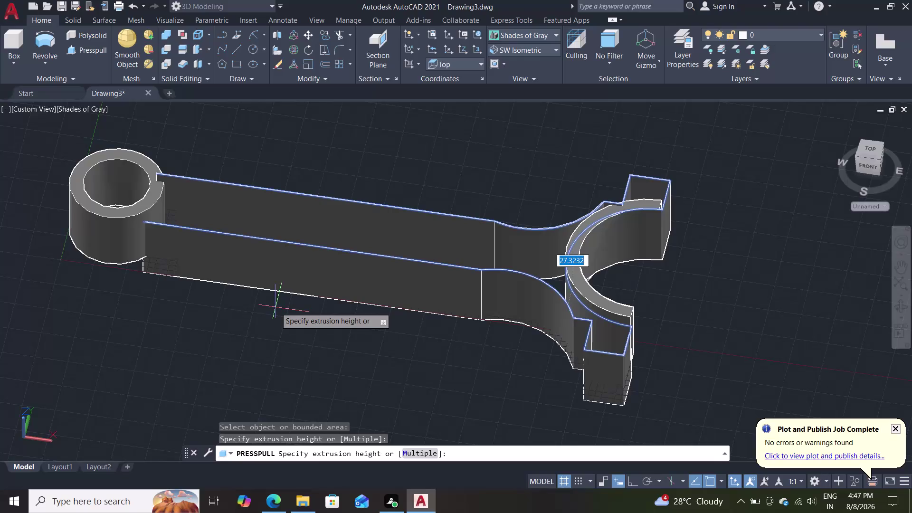
Press-pull the rod web region 12 units tall and orbit to inspect the extruded walls.
text(12)
key(Return)
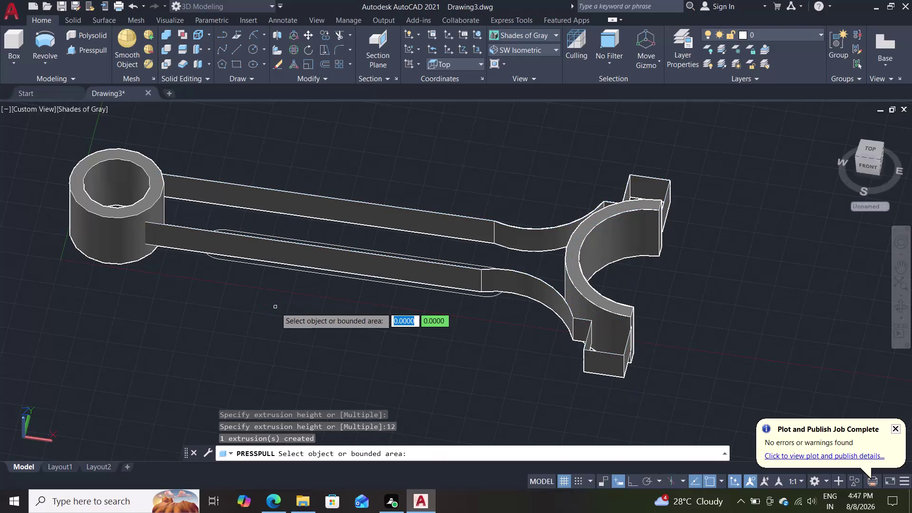
key(Escape)
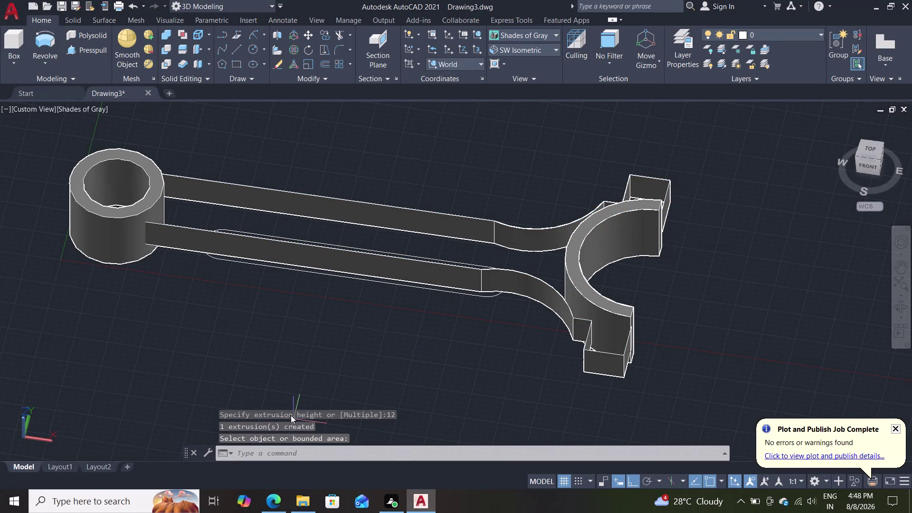
middle_drag(318, 347, 396, 453)
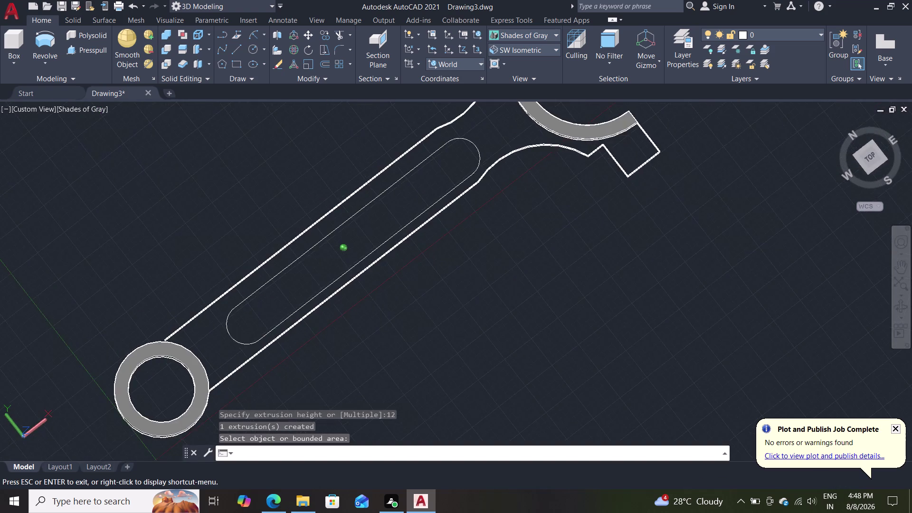
middle_drag(395, 453, 358, 363)
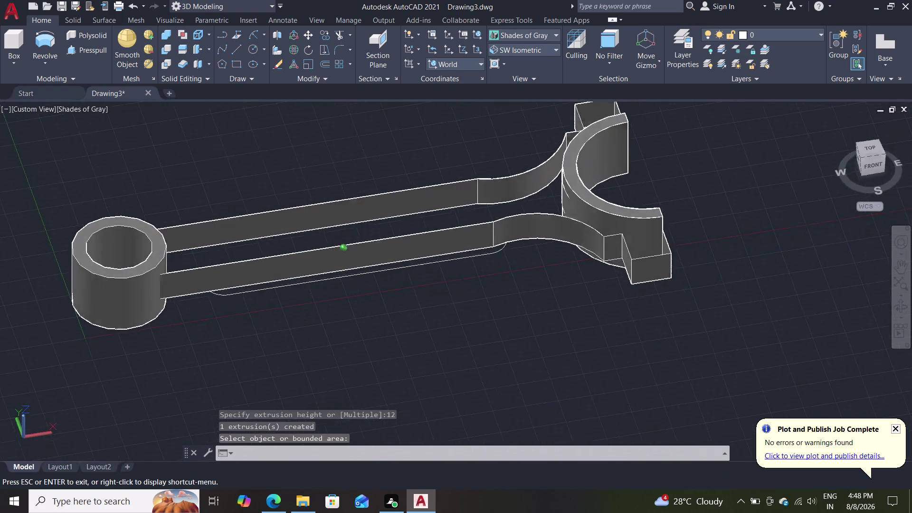
middle_drag(358, 363, 345, 416)
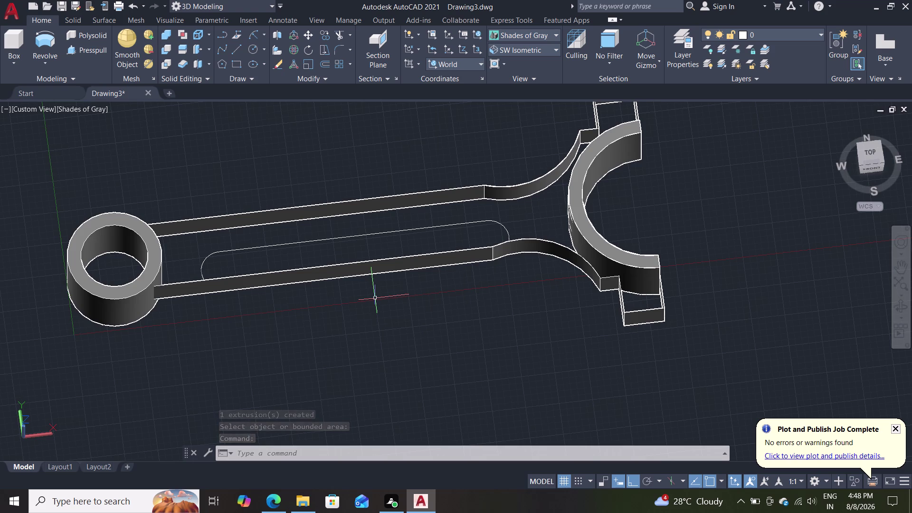
Undo three times to remove the 12-unit web extrusion.
key(ctrl+z)
key(ctrl+z)
key(ctrl+z)
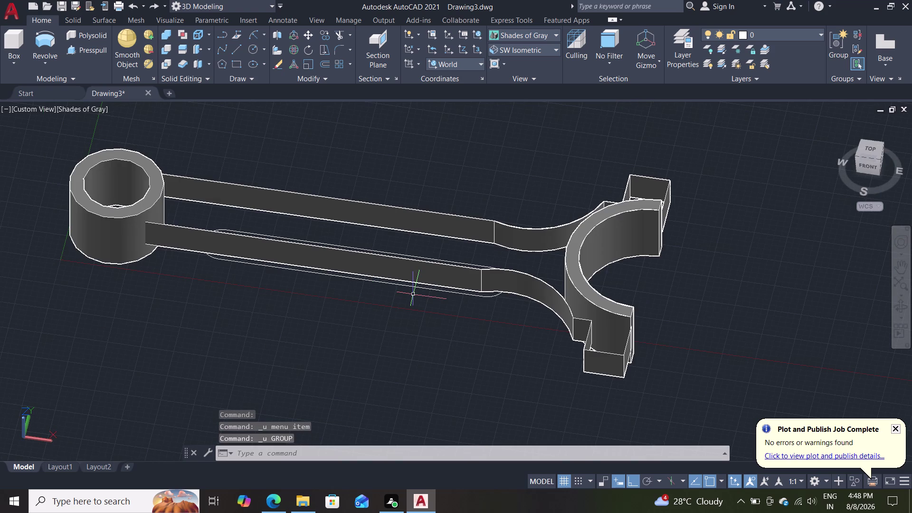
scroll(down, 3)
scroll(up, 3)
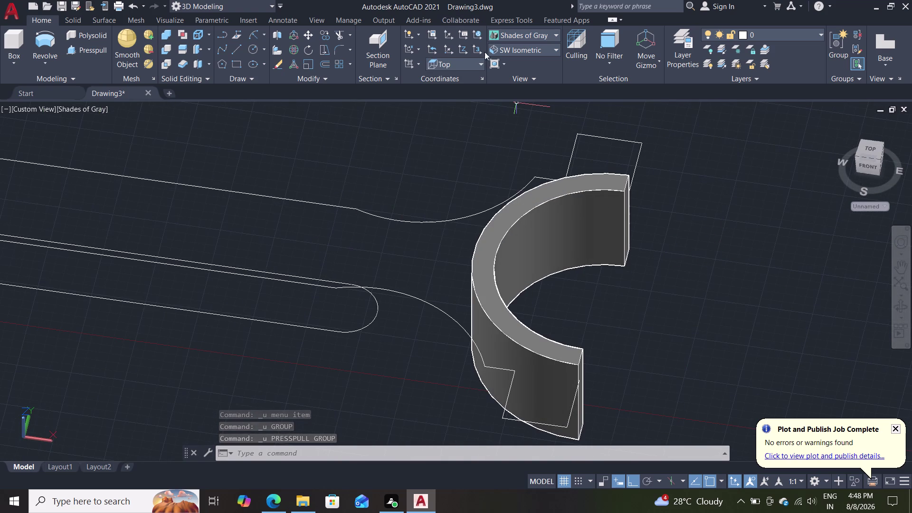
Switch to the Top preset view.
click(540, 52)
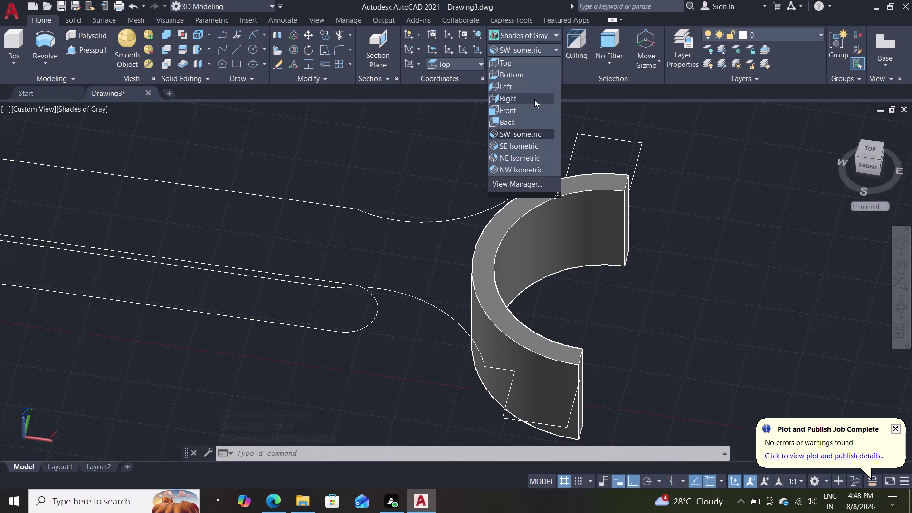
click(525, 66)
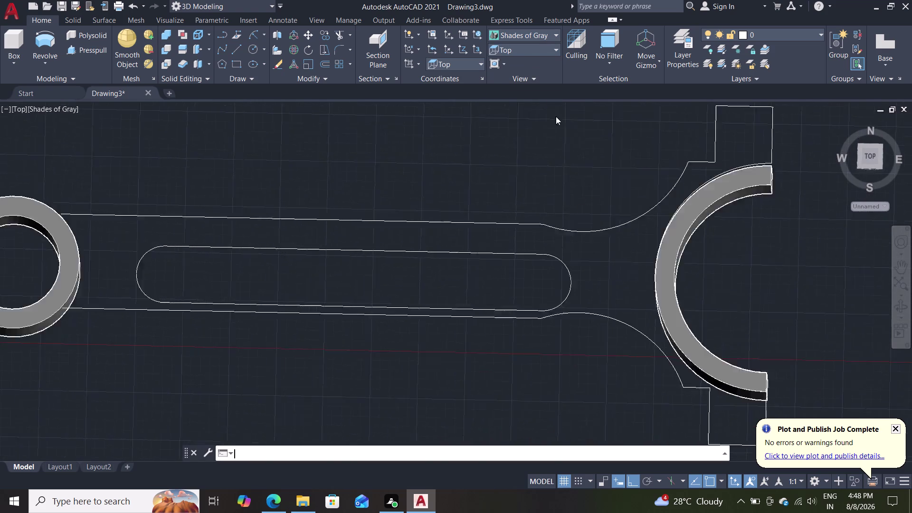
scroll(down, 3)
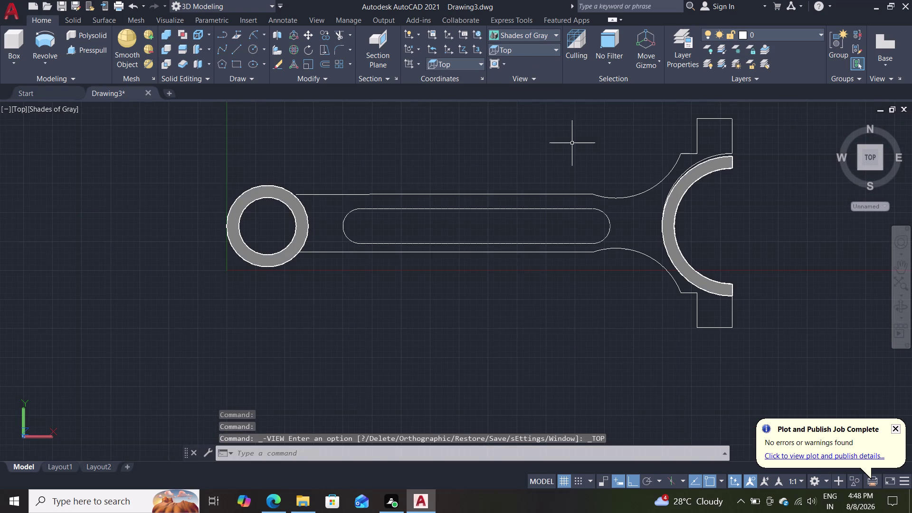
scroll(up, 3)
Pan and orbit the model to view the solid end rings in 3D.
middle_drag(577, 145, 560, 145)
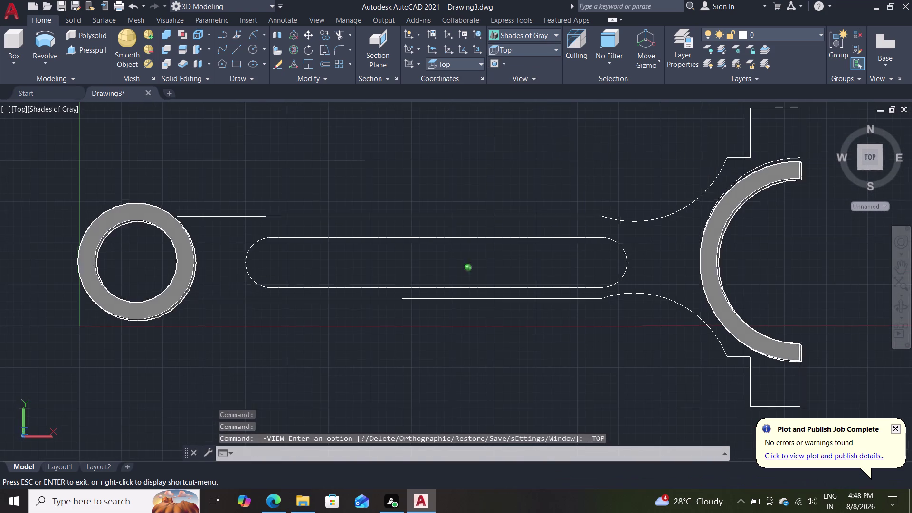
middle_drag(560, 145, 512, 89)
middle_click(513, 93)
middle_drag(517, 127, 520, 161)
scroll(down, 3)
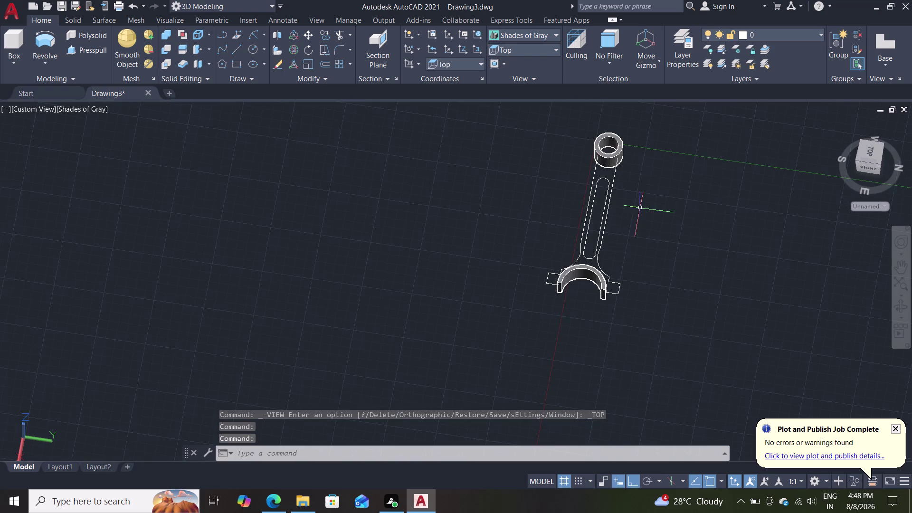
scroll(up, 3)
middle_drag(585, 317, 516, 229)
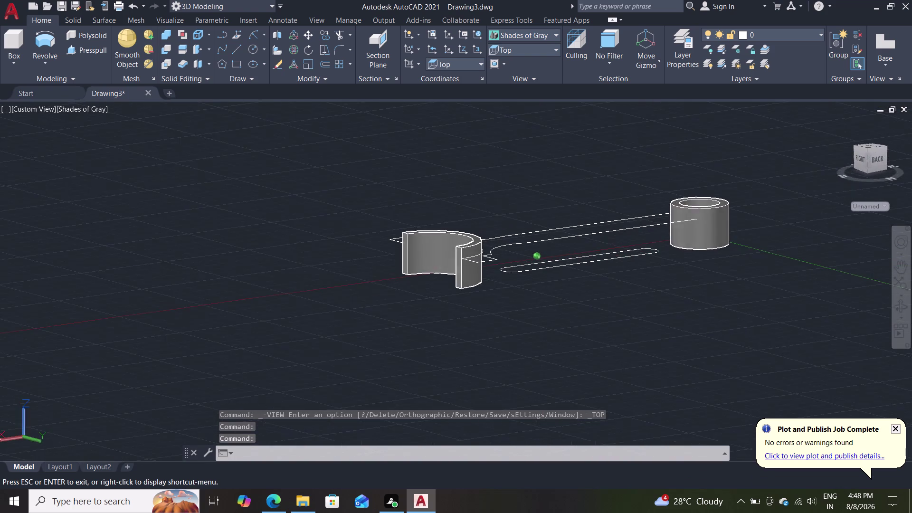
middle_drag(516, 229, 442, 265)
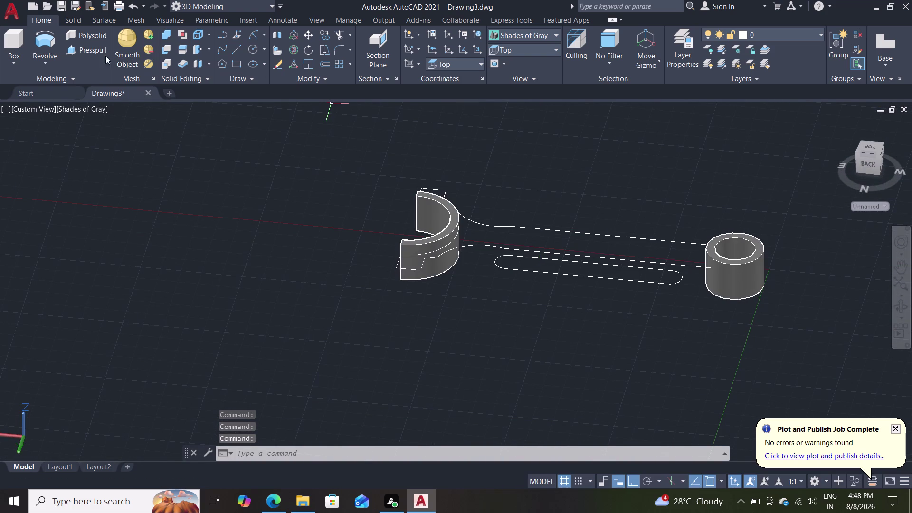
click(97, 52)
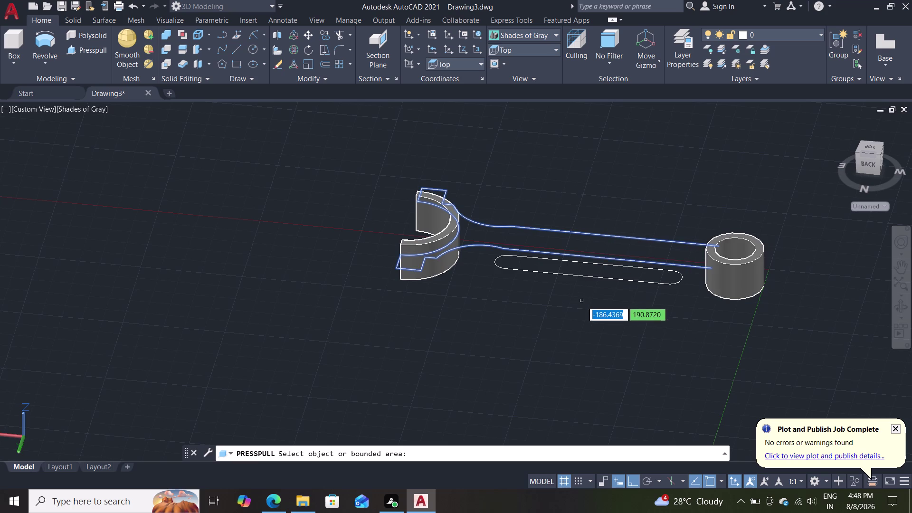
click(477, 246)
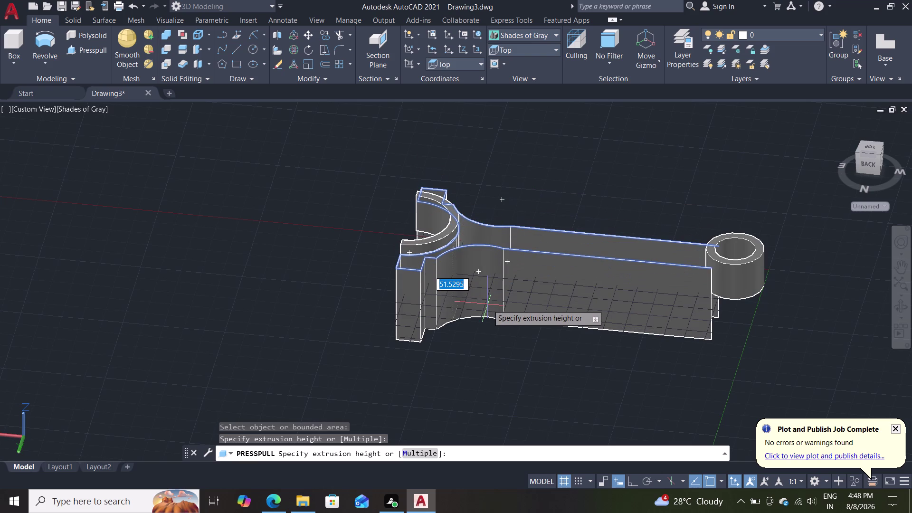
key(Escape)
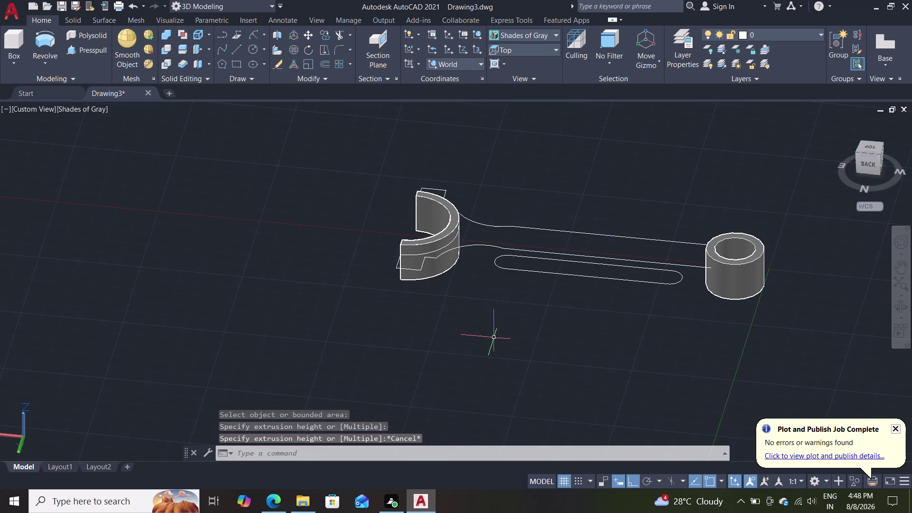
middle_drag(490, 339, 185, 510)
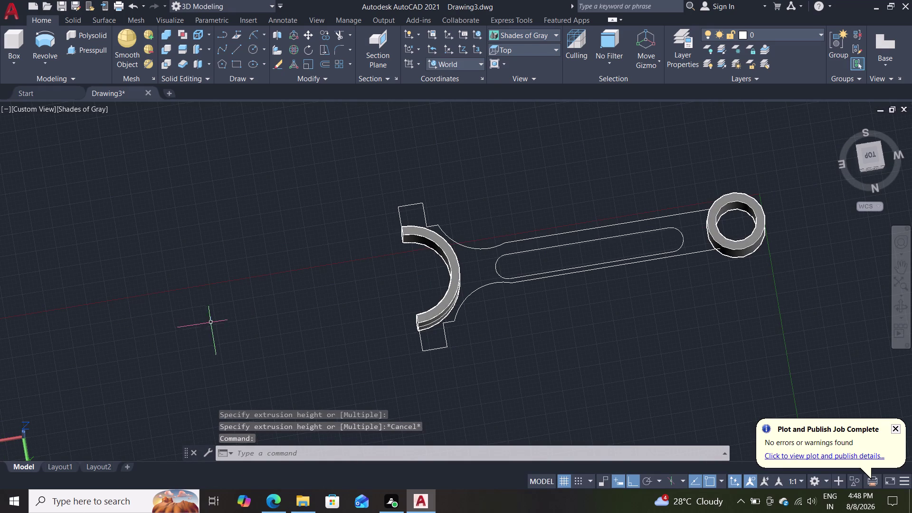
middle_drag(188, 270, 497, 376)
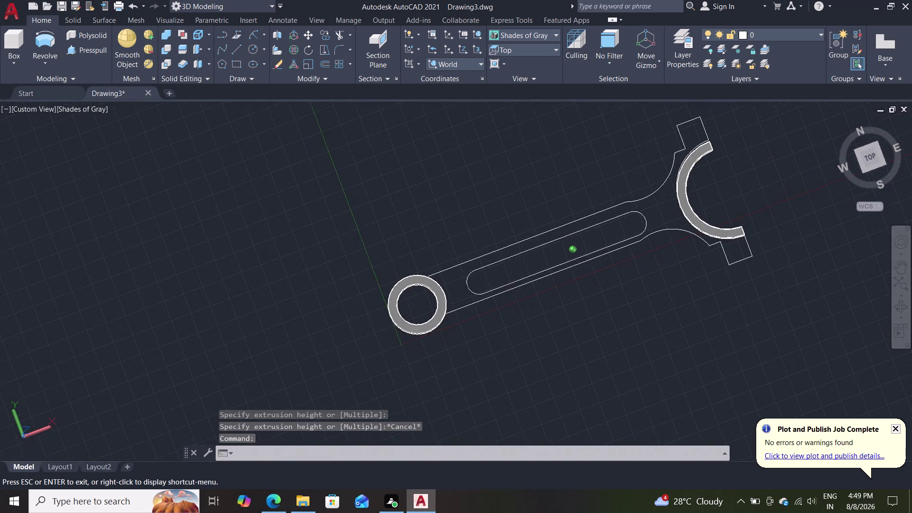
middle_drag(497, 377, 471, 373)
scroll(down, 3)
scroll(up, 3)
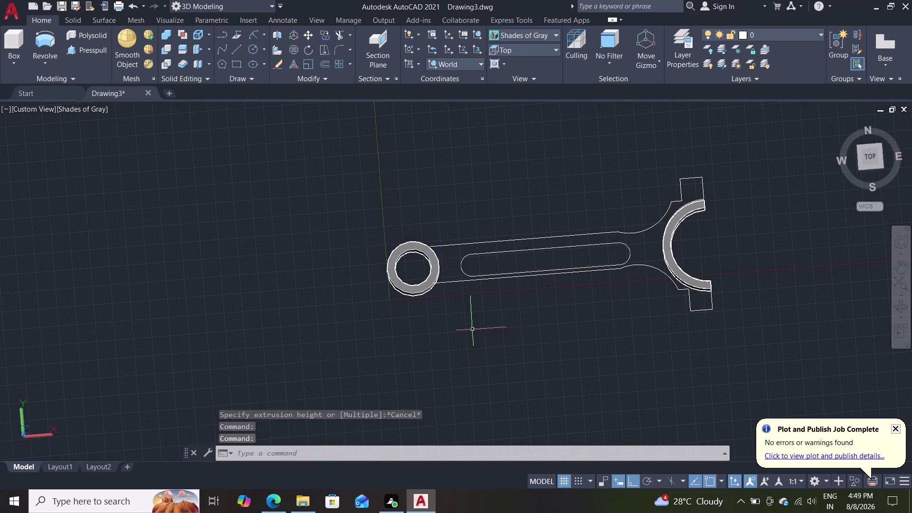
middle_drag(481, 315, 390, 321)
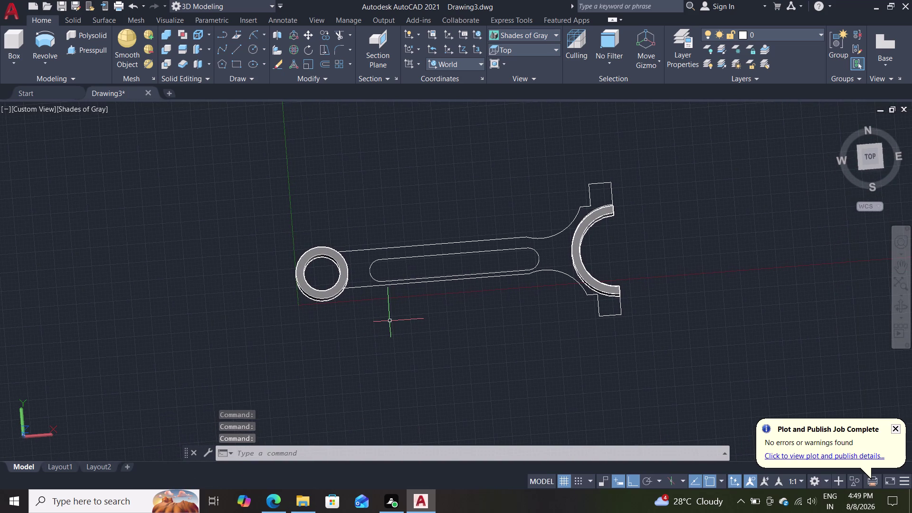
Draw a rectangle from near the left ring to below the fork.
key(r)
key(e)
key(c)
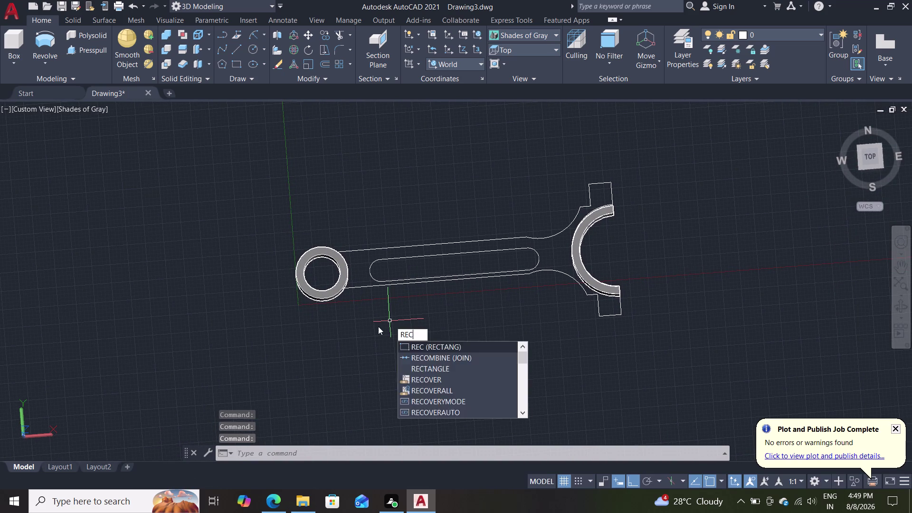
key(Return)
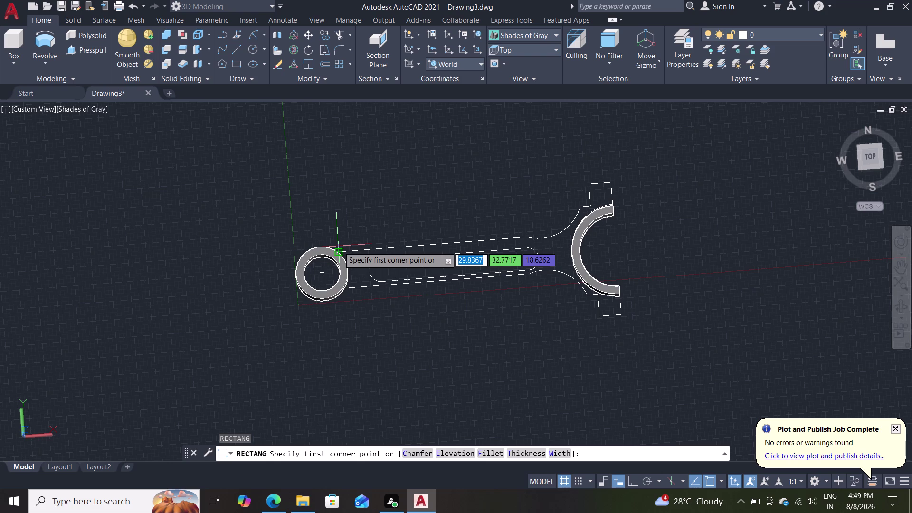
click(339, 246)
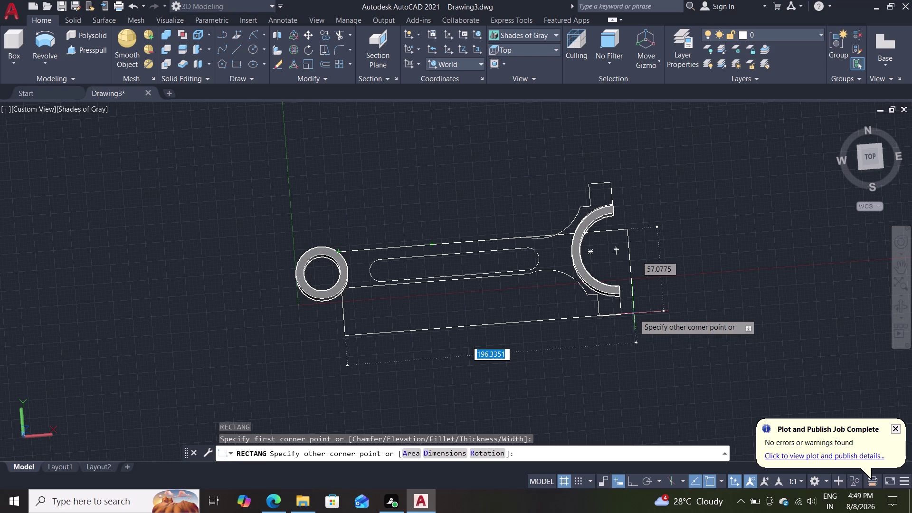
click(634, 343)
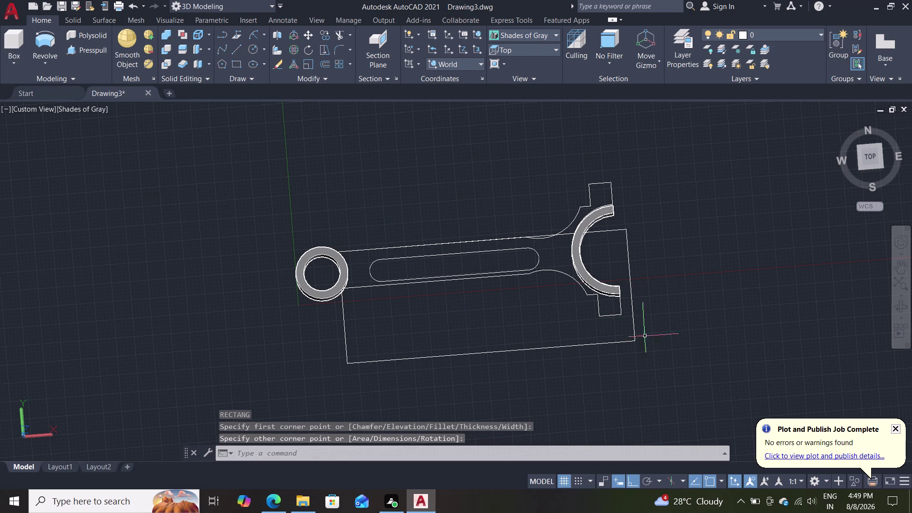
Move the new rectangle so it lies over the rod body.
key(m)
key(Return)
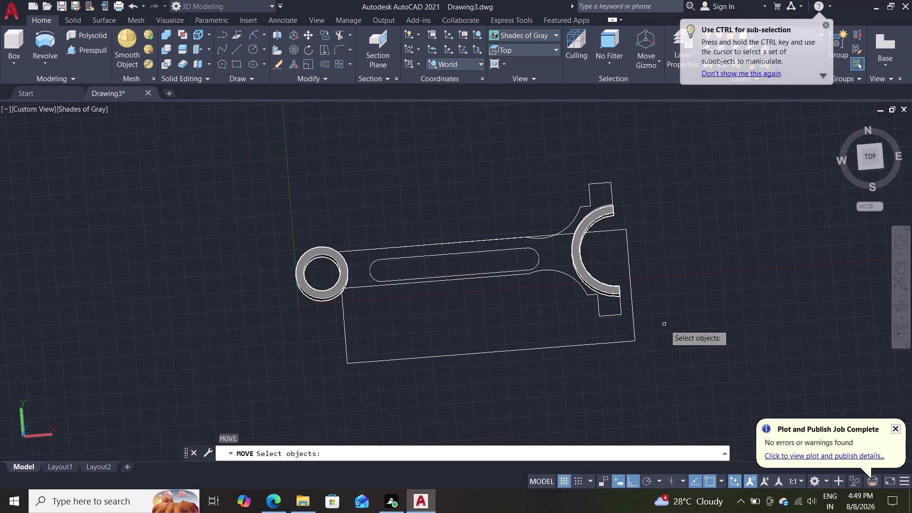
key(Return)
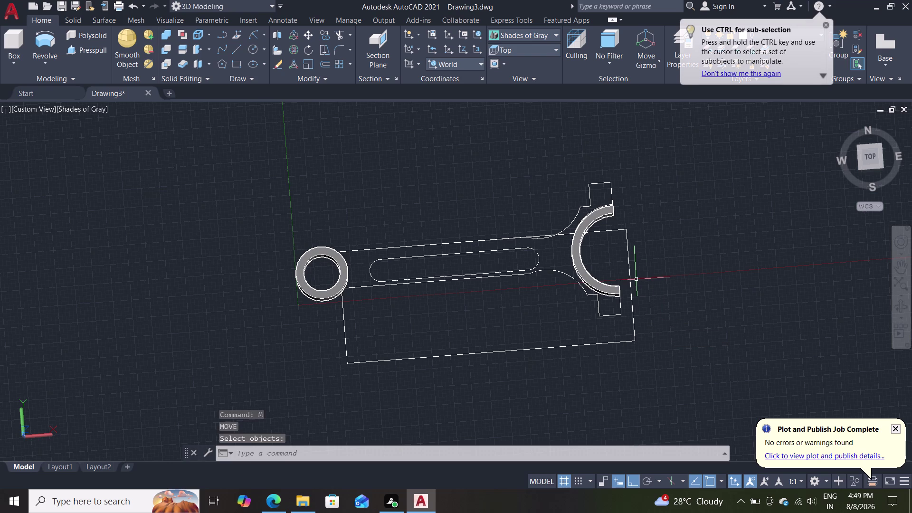
key(m)
key(Return)
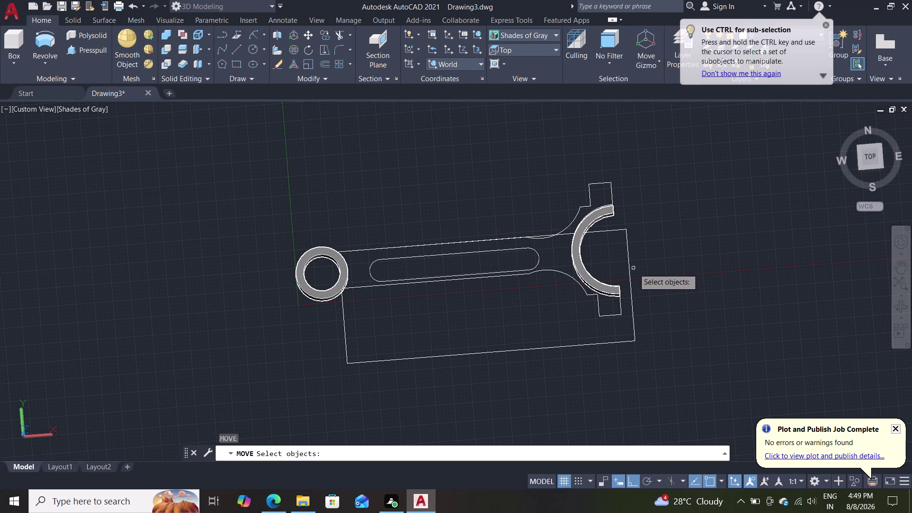
click(629, 272)
key(Return)
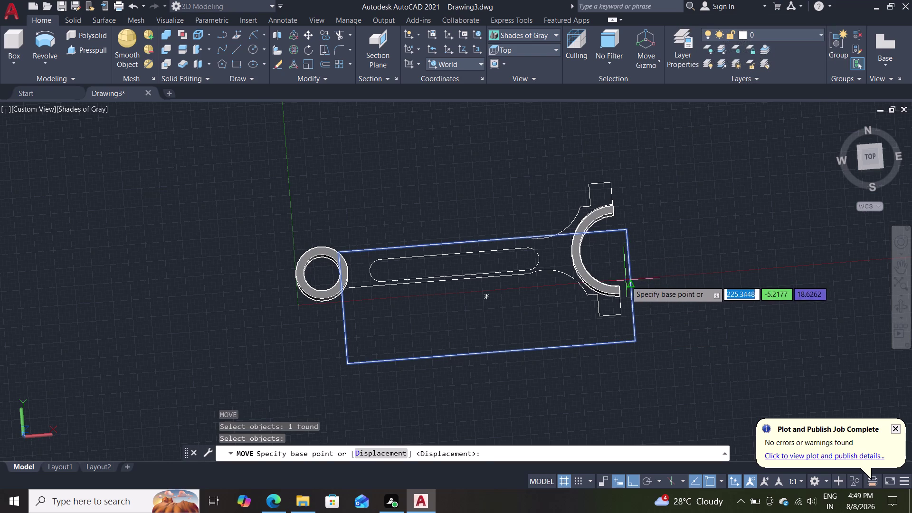
click(630, 284)
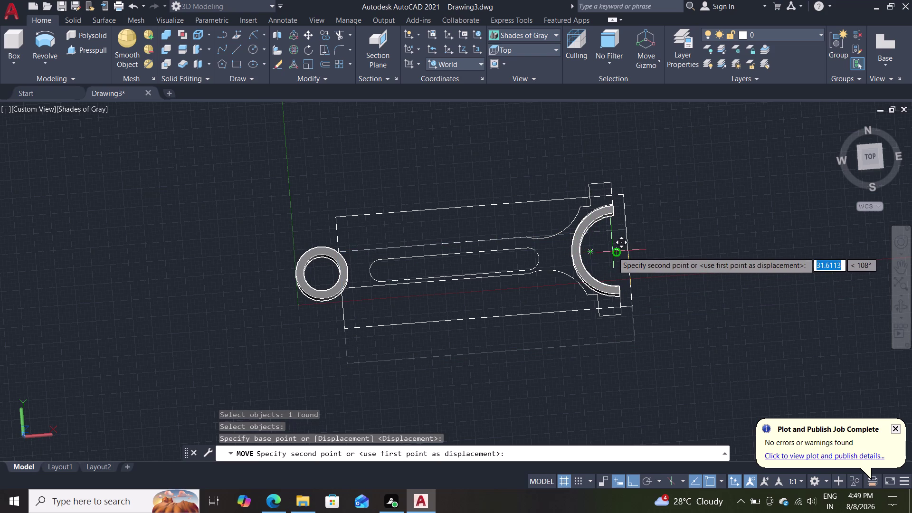
click(615, 252)
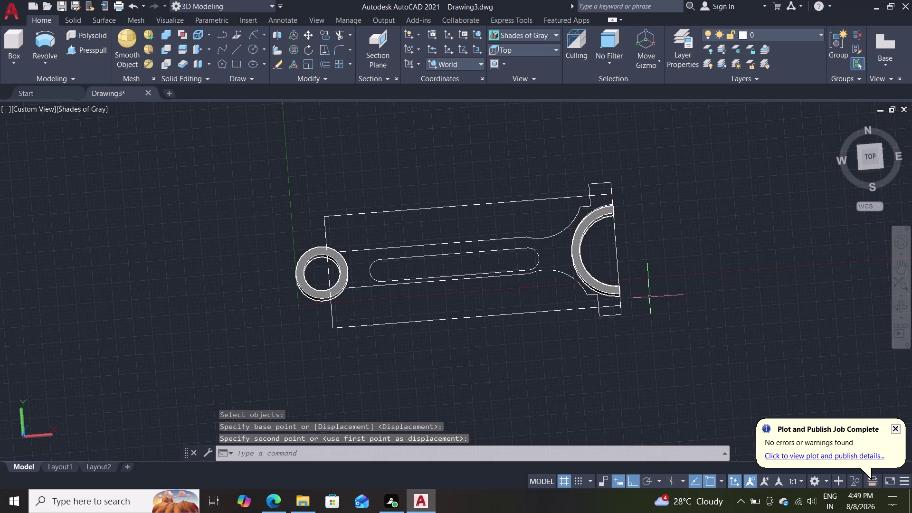
Zoom out and select the rectangular outline.
scroll(down, 3)
scroll(up, 3)
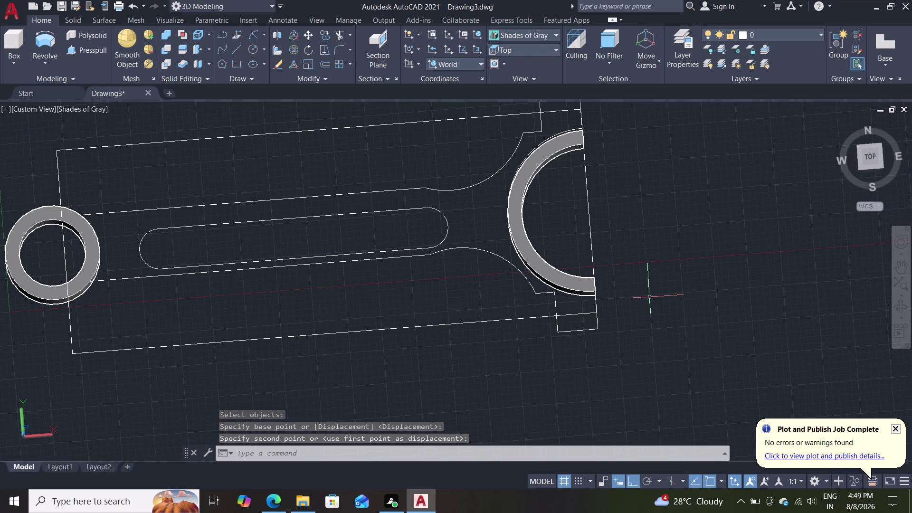
scroll(down, 3)
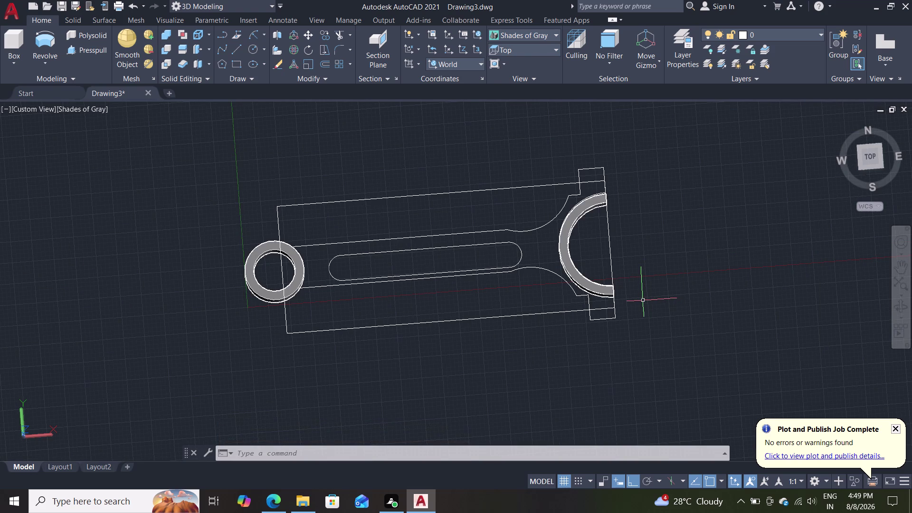
click(529, 313)
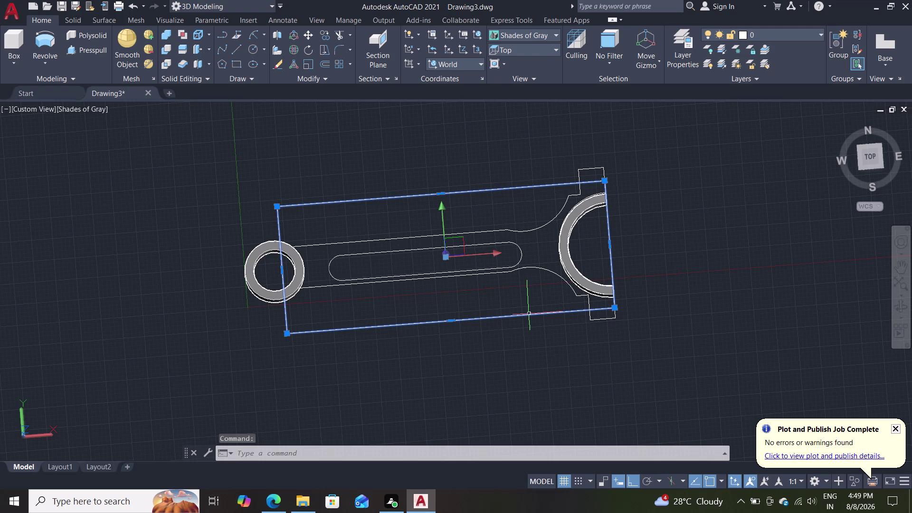
Erase the old rectangle and draw a larger one around the rod, ring through fork tabs.
key(Delete)
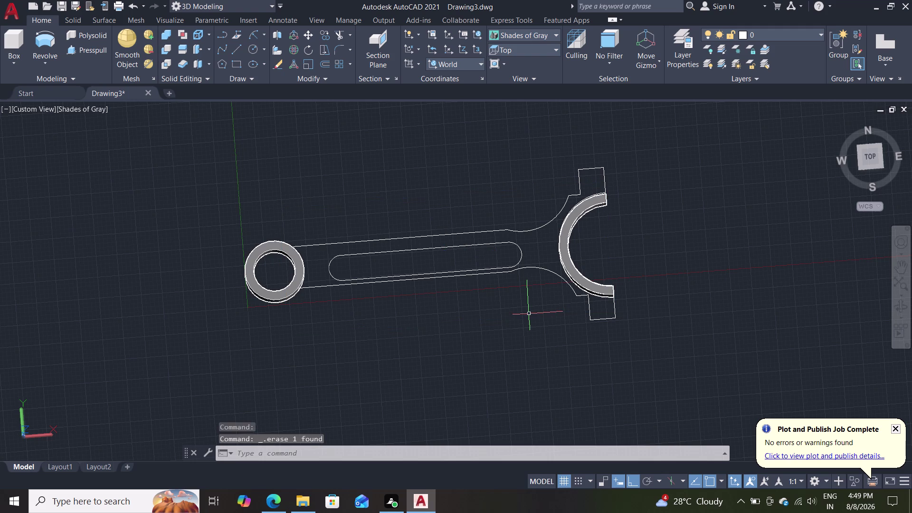
text(rec)
key(Return)
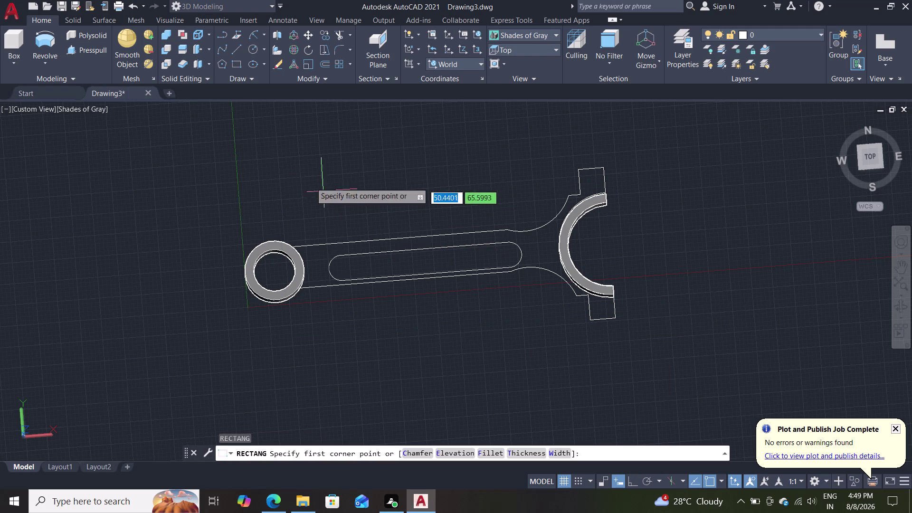
click(600, 168)
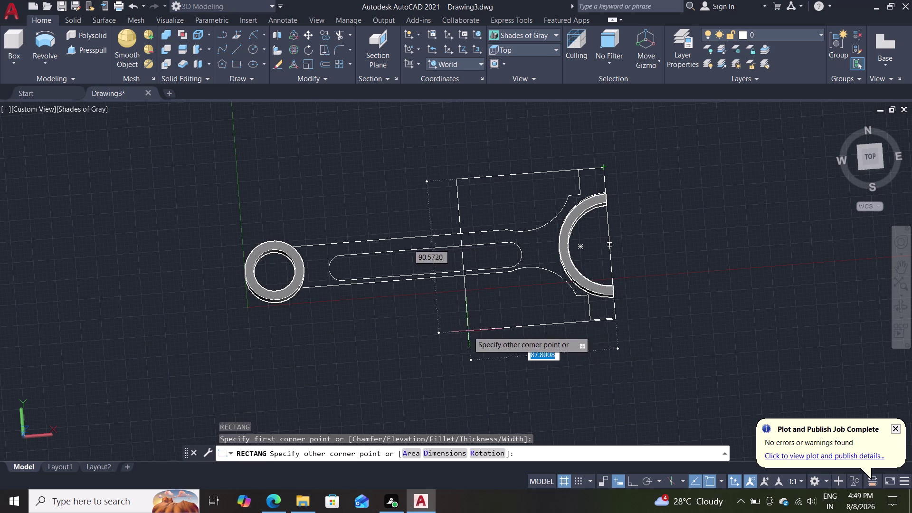
click(292, 344)
key(Escape)
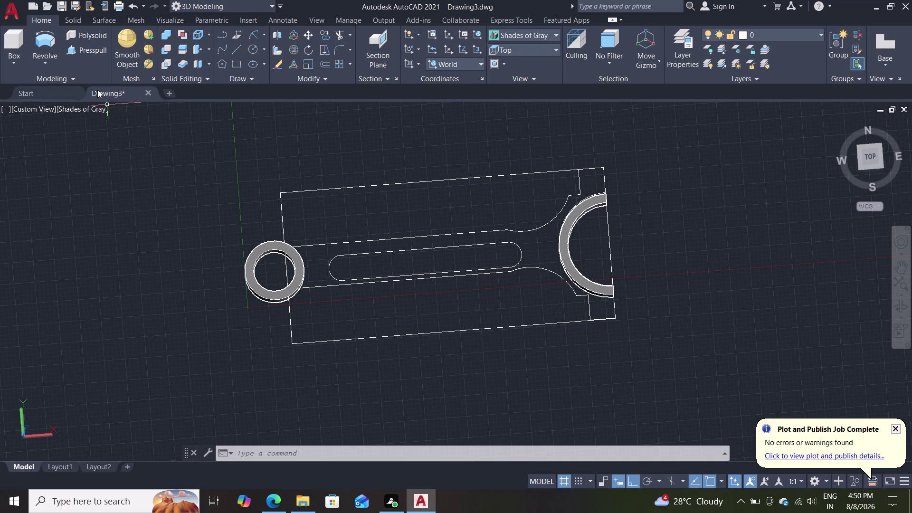
Press-pull the enclosing rectangle into a 25-unit-tall block and orbit to inspect it.
click(71, 46)
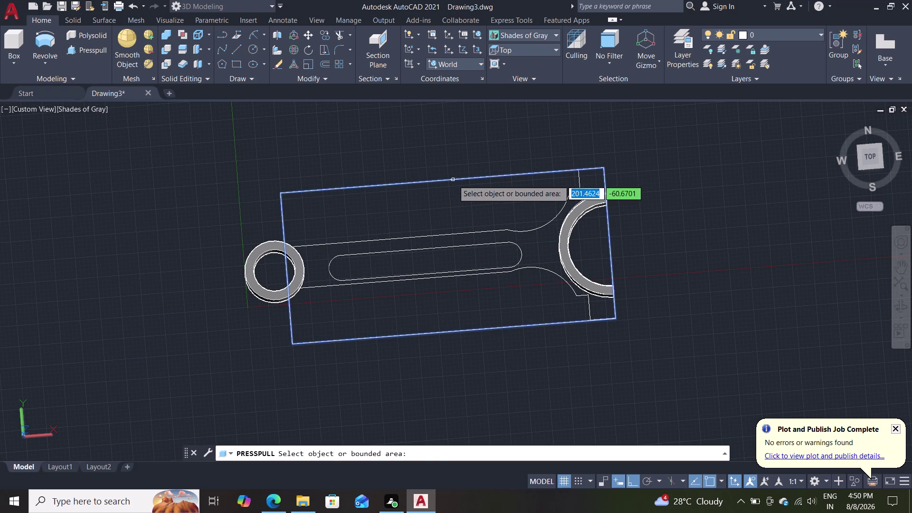
click(453, 180)
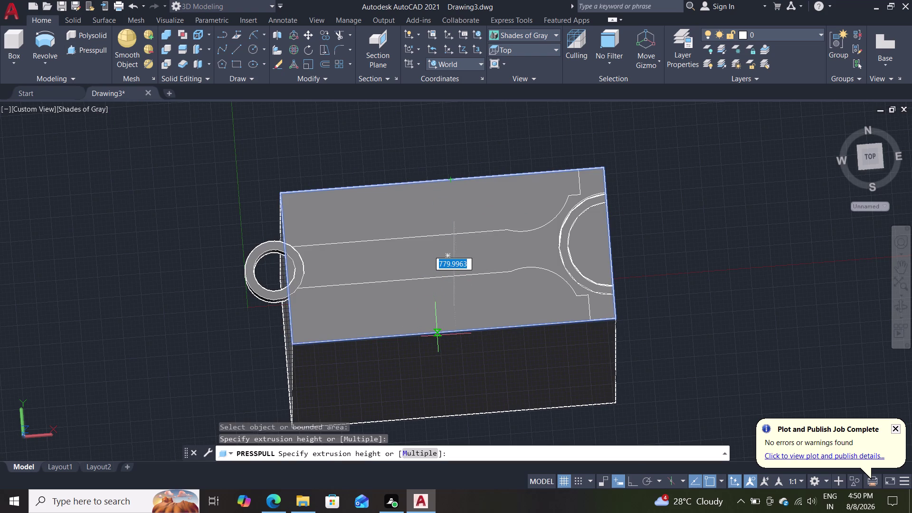
text(25)
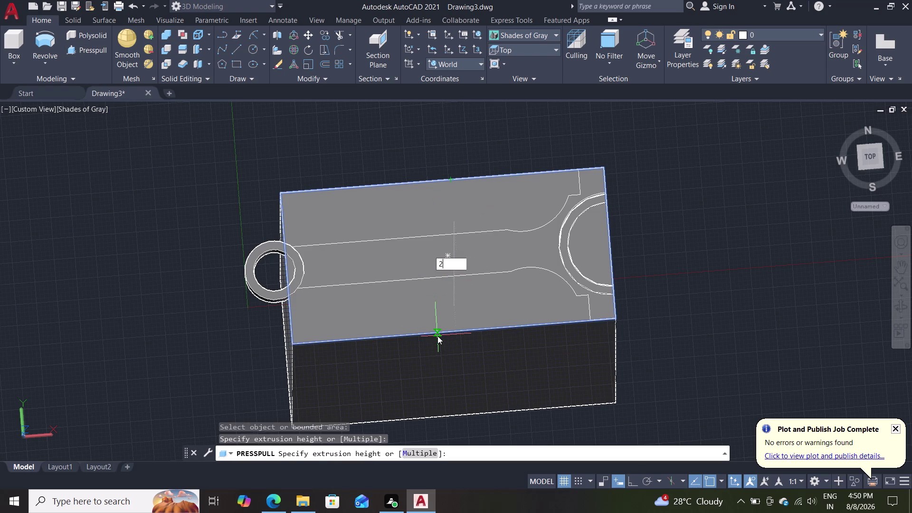
key(Return)
key(Escape)
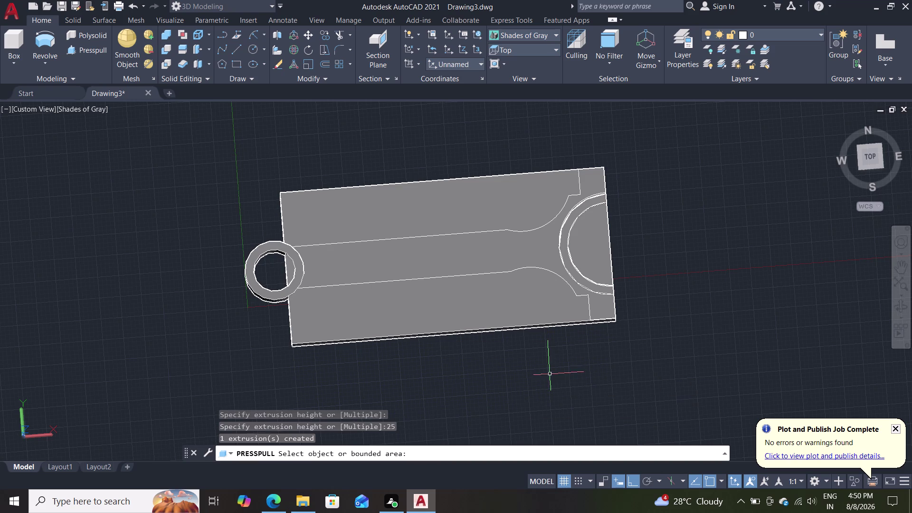
middle_drag(472, 400, 471, 302)
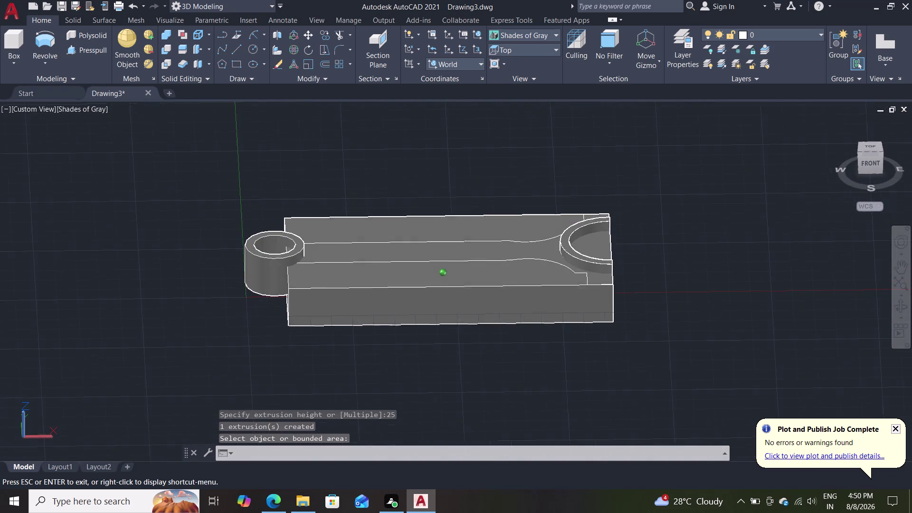
middle_drag(471, 302, 487, 339)
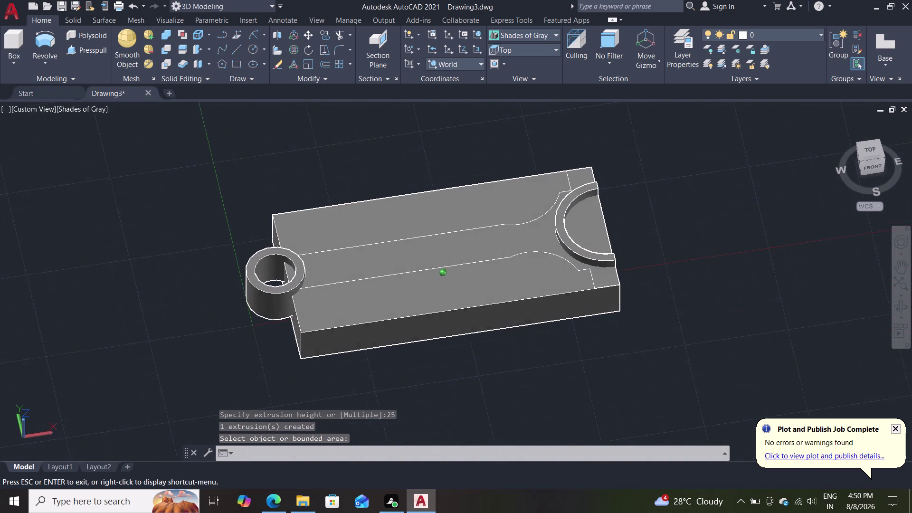
middle_drag(487, 340, 489, 340)
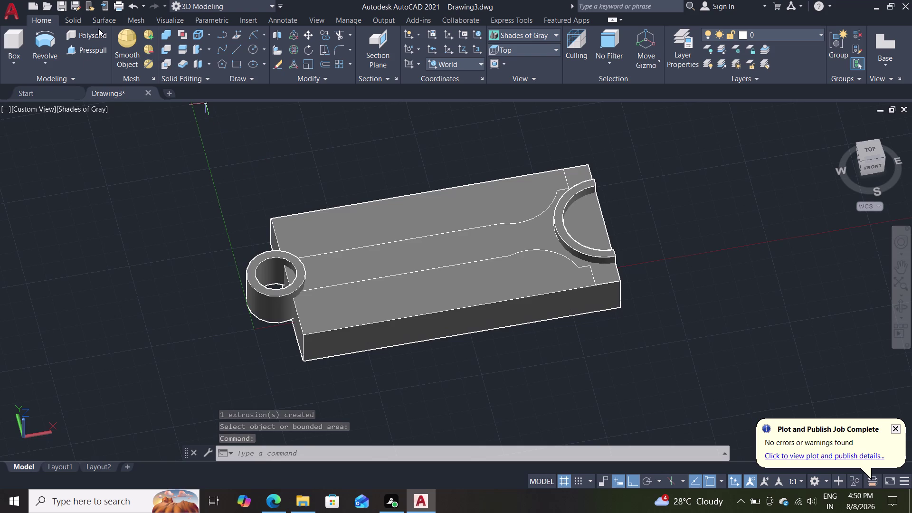
click(98, 50)
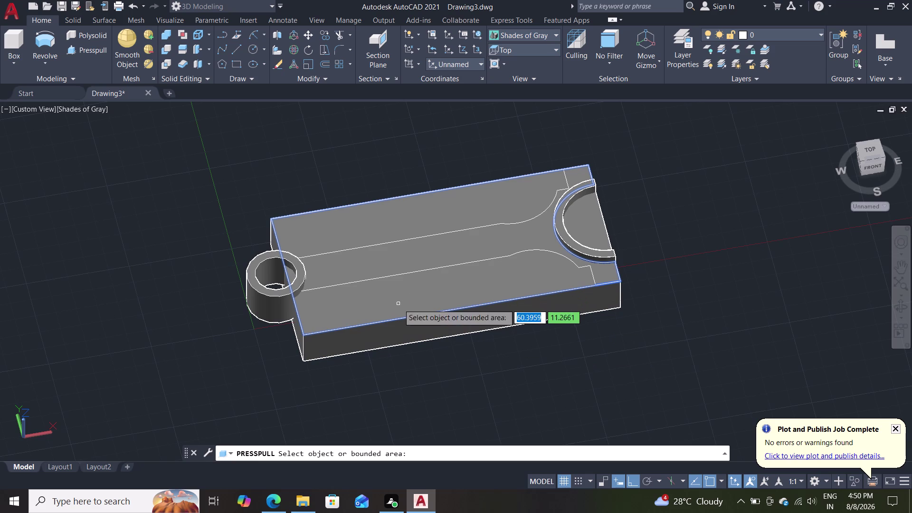
Press-pull a rod outline region inside the block to a picked height.
middle_drag(411, 363, 417, 322)
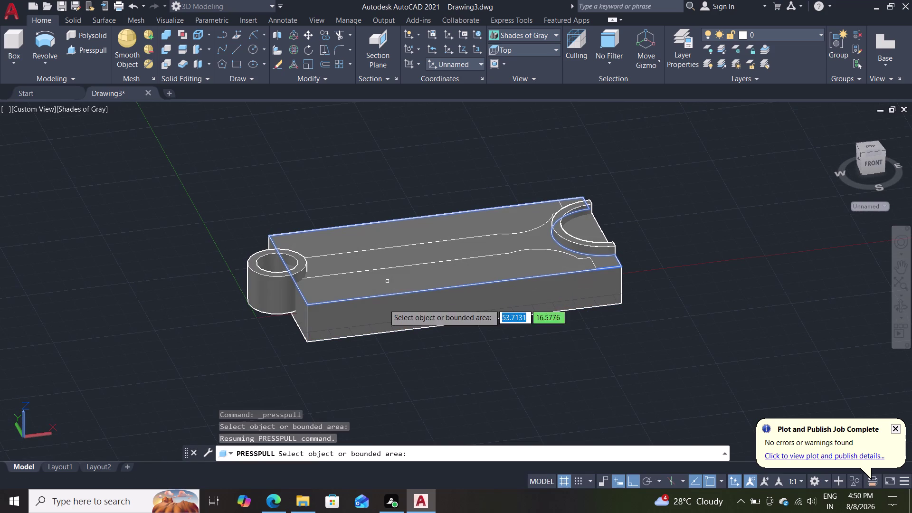
middle_drag(395, 361, 396, 287)
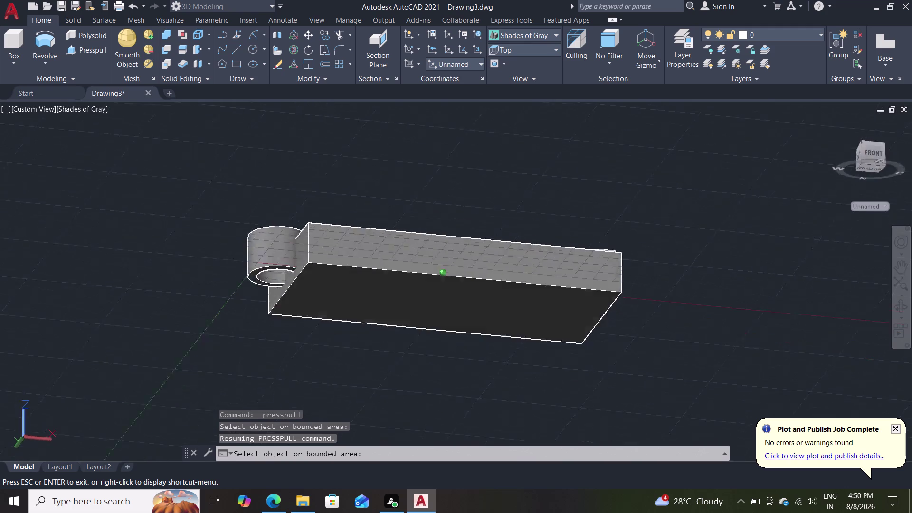
middle_drag(396, 287, 365, 443)
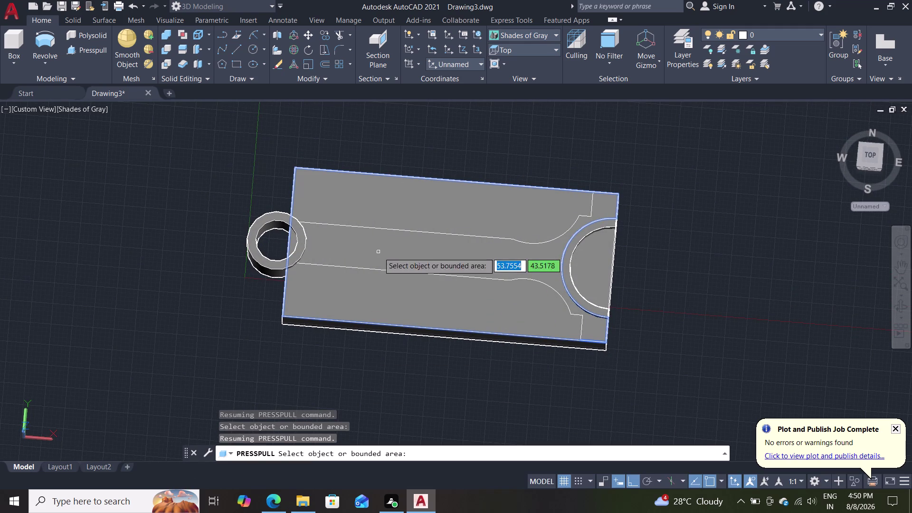
click(533, 244)
key(Escape)
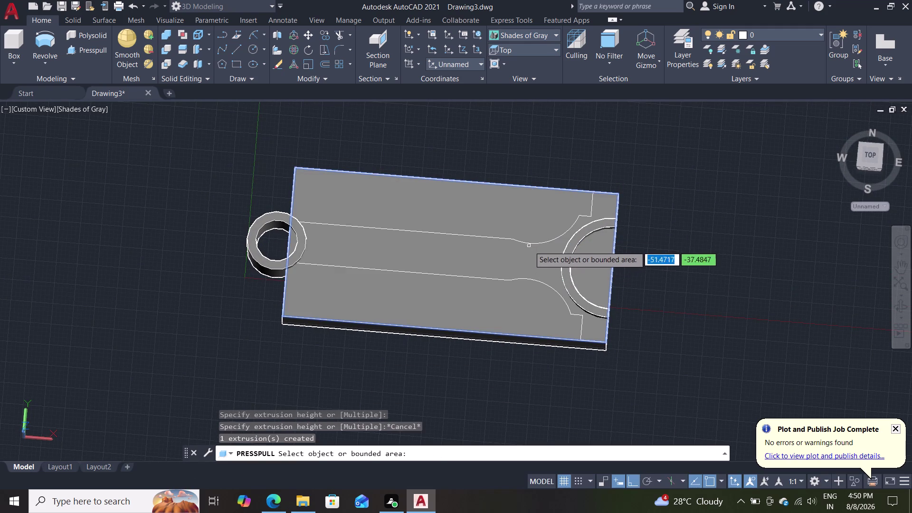
click(532, 243)
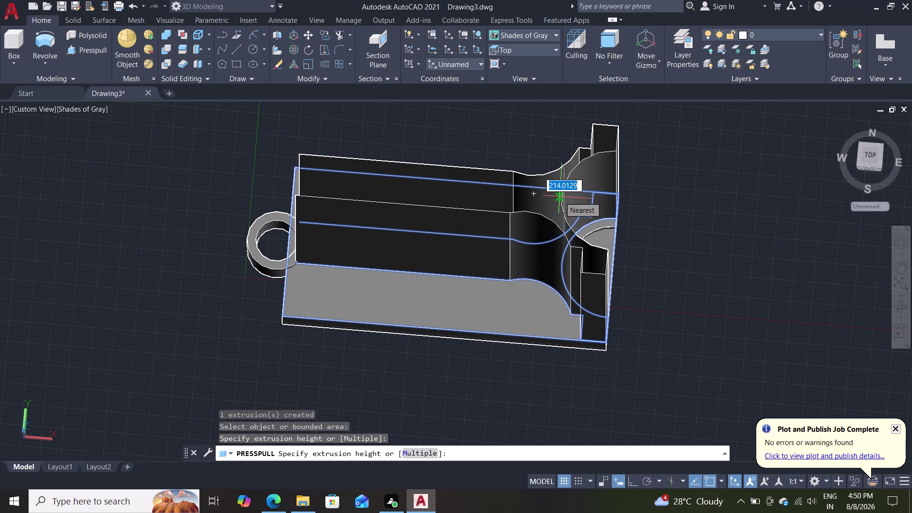
click(559, 197)
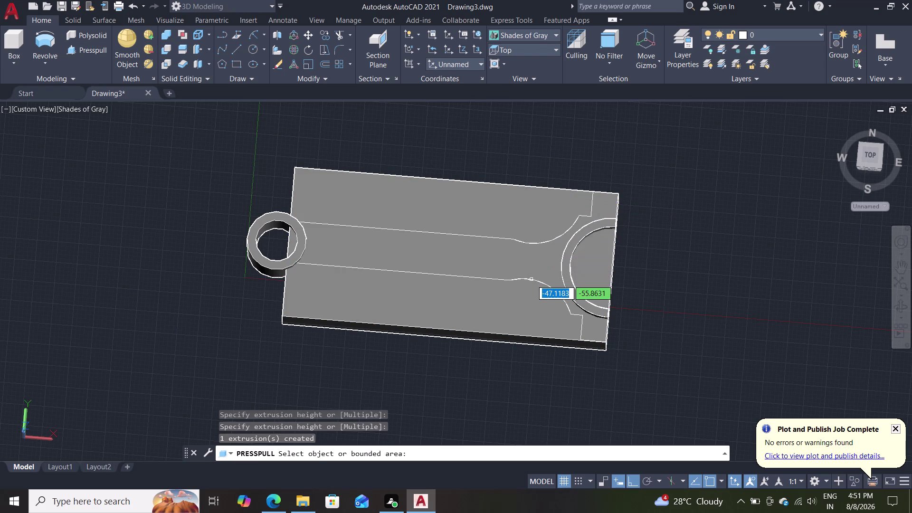
Attempt a pull on the rod shank outline, cancel it, and orbit back to top view.
click(555, 240)
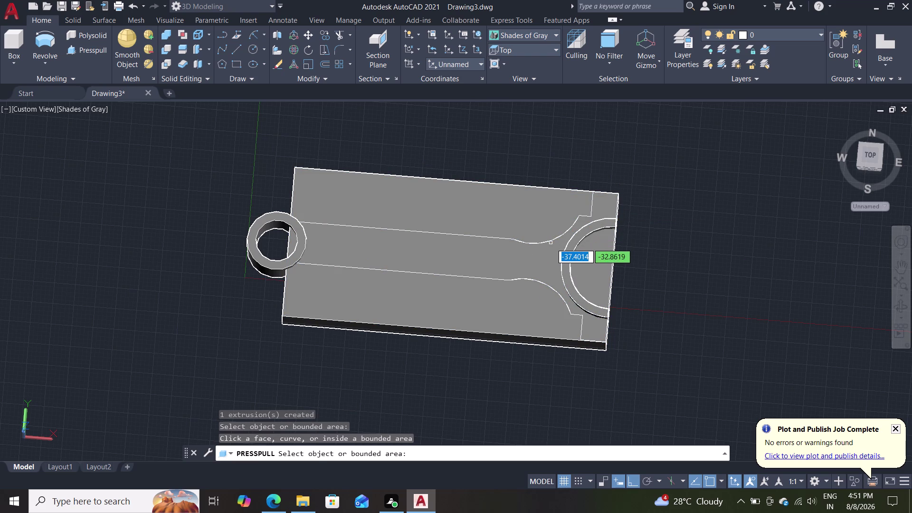
click(591, 214)
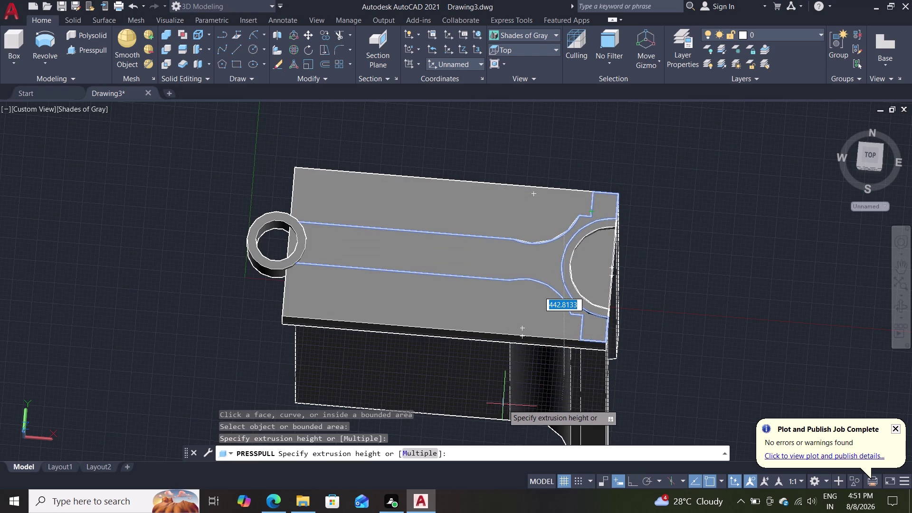
middle_drag(503, 405, 513, 290)
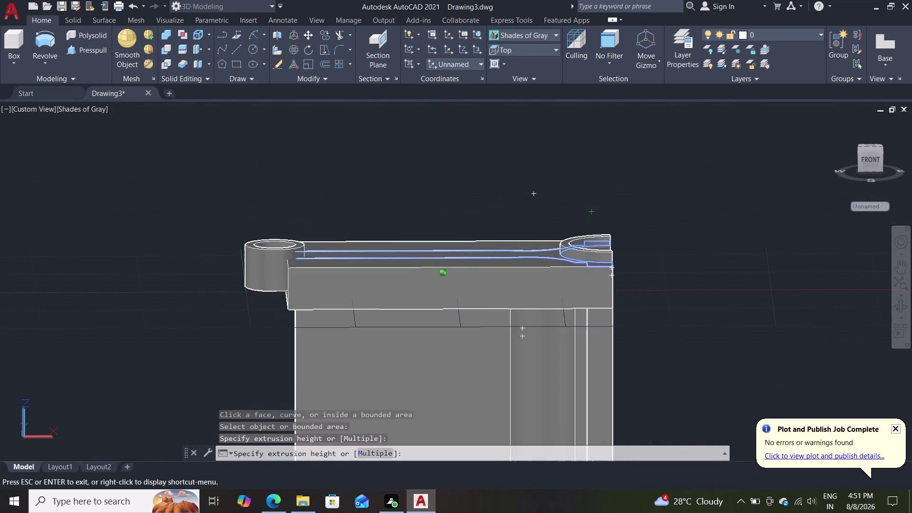
middle_drag(513, 290, 514, 291)
key(Escape)
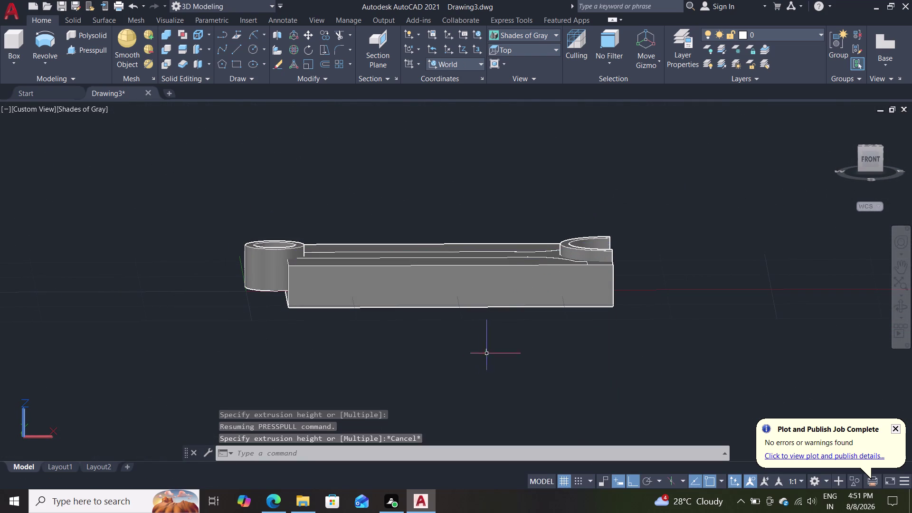
middle_drag(501, 343, 497, 424)
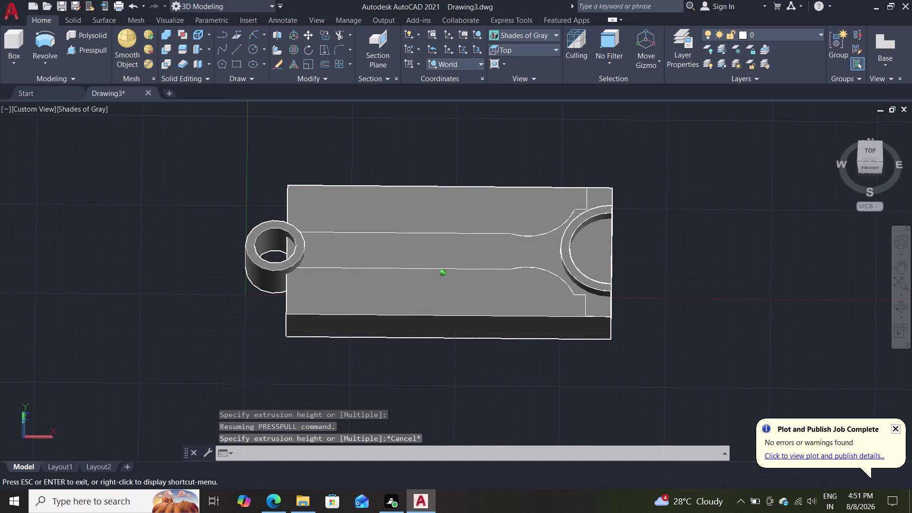
middle_drag(497, 424, 497, 433)
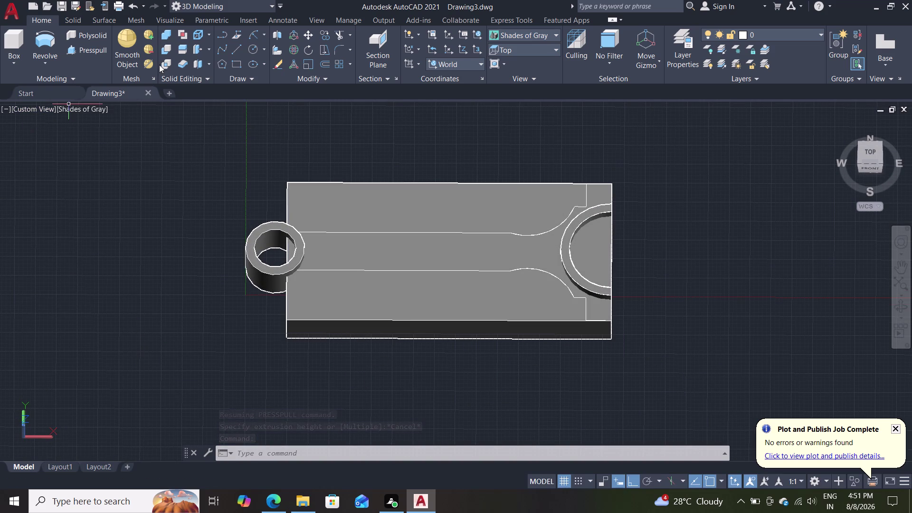
Run Subtract, keeping the extruded object at the rod end and picking the block to remove.
click(162, 48)
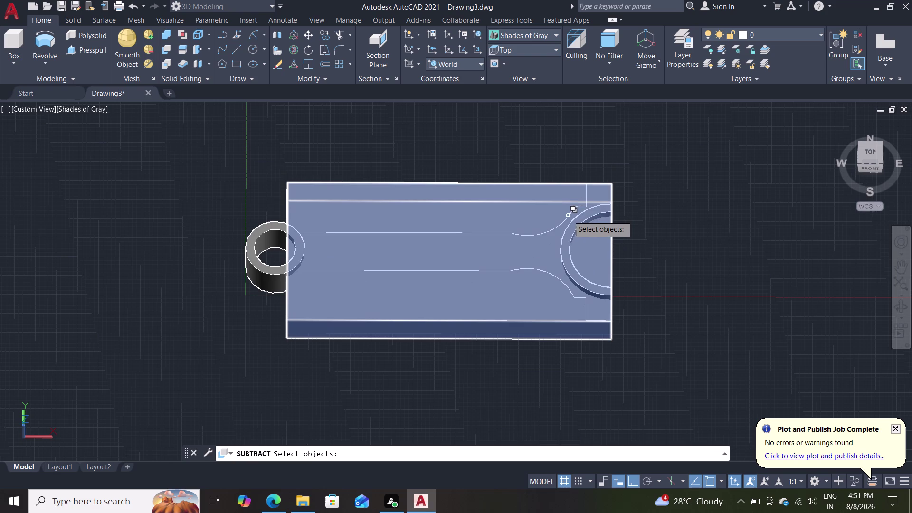
click(565, 218)
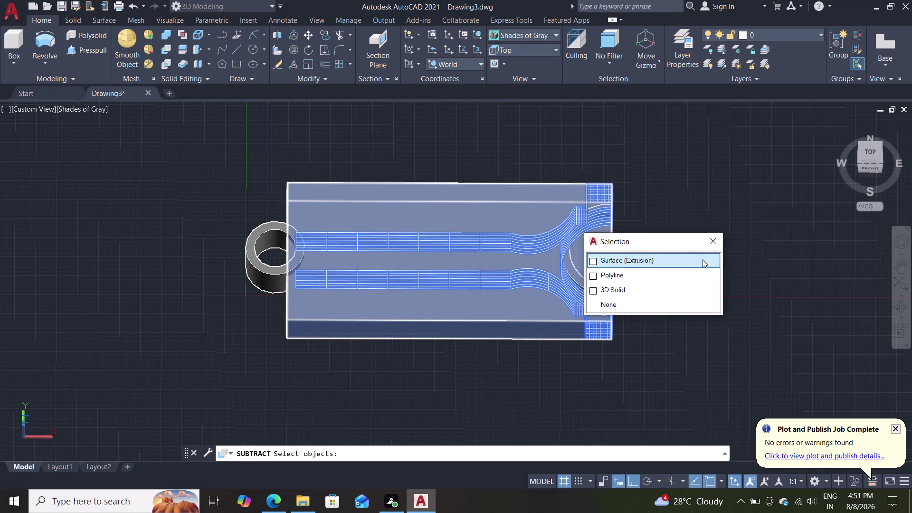
key(Return)
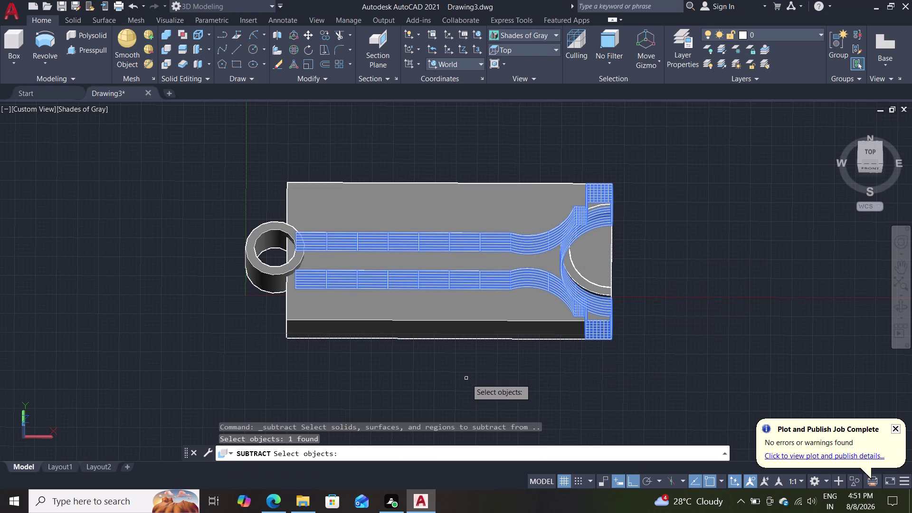
key(Return)
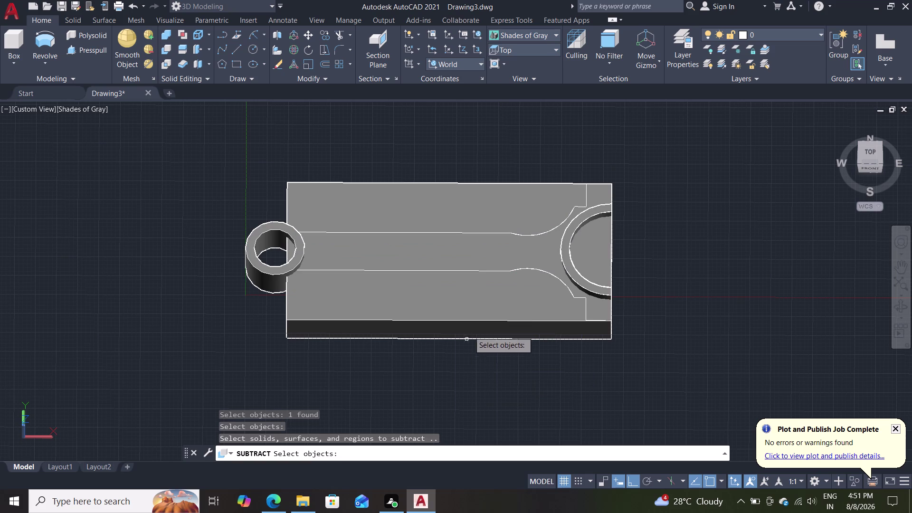
double_click(461, 303)
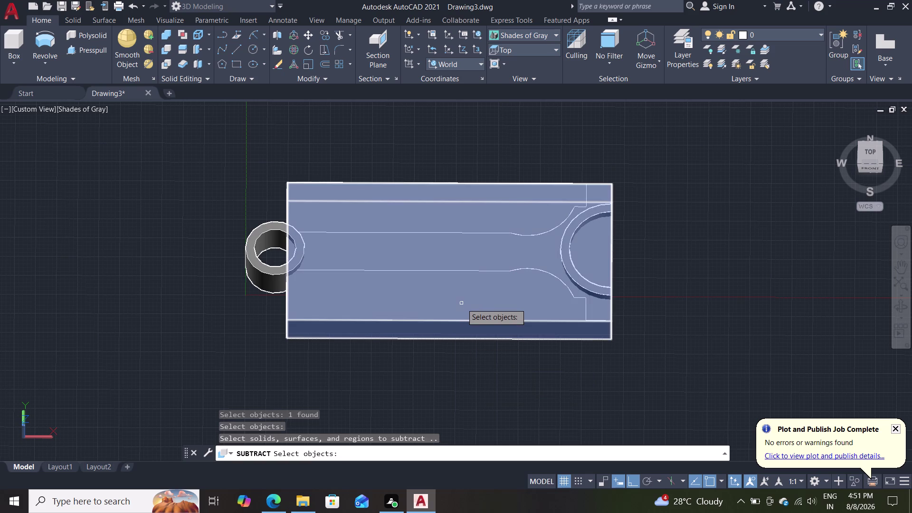
key(Return)
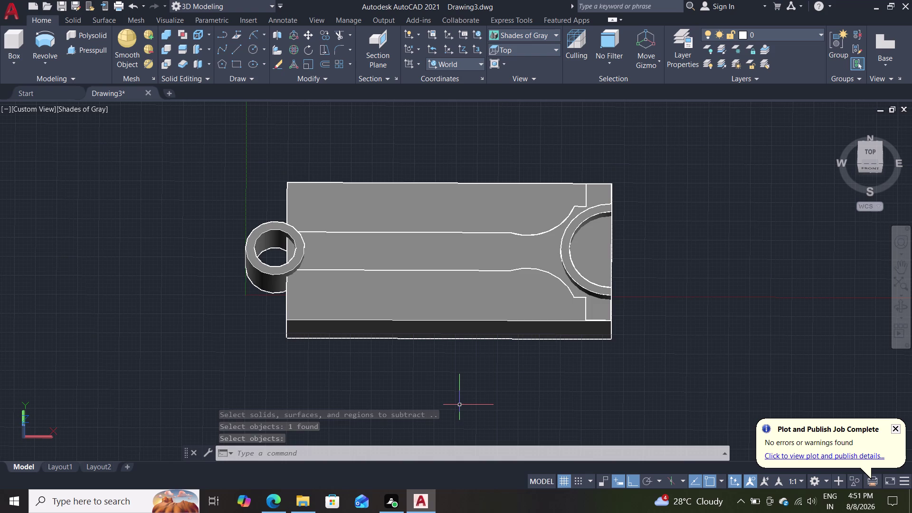
Orbit to inspect the block's underside, start Presspull, and orbit back over the top face.
middle_drag(446, 406, 477, 275)
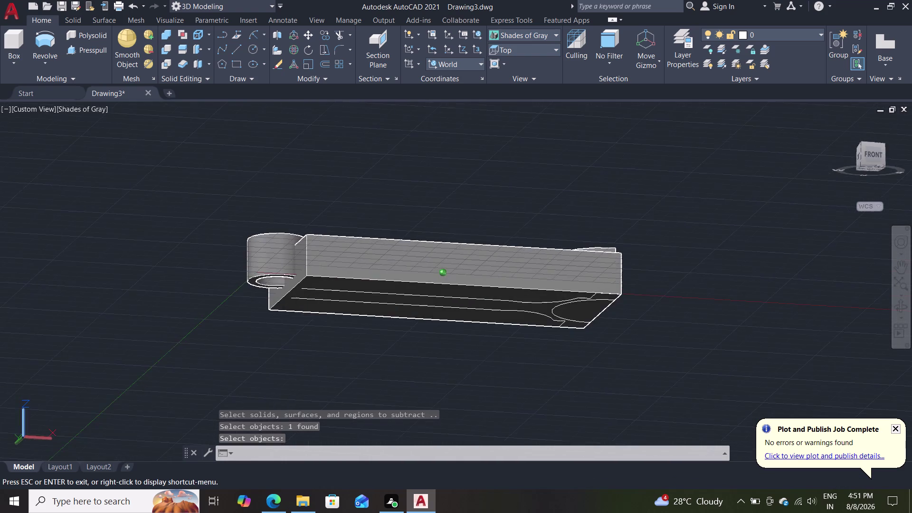
middle_drag(477, 275, 469, 259)
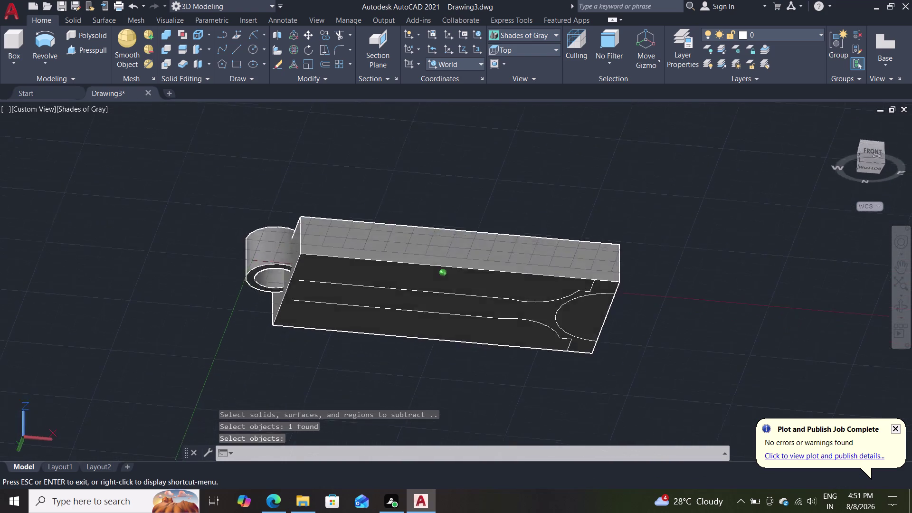
middle_drag(469, 260, 466, 234)
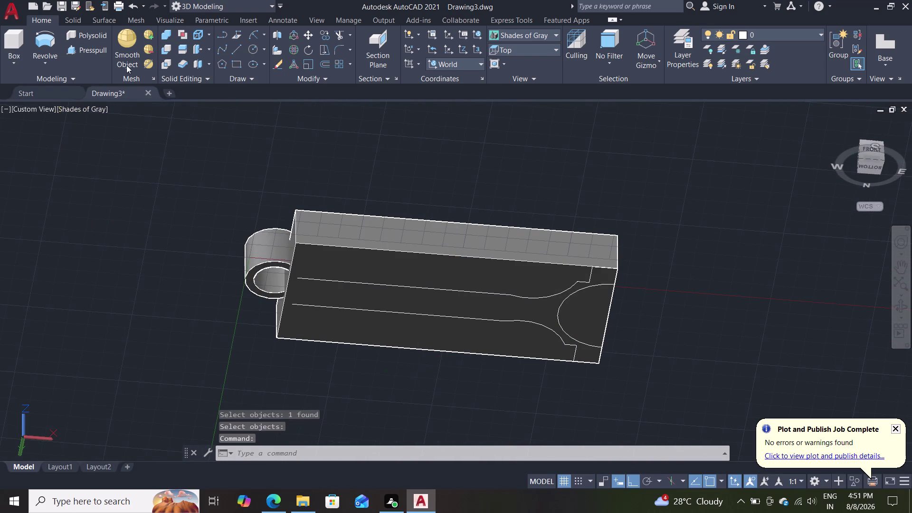
click(76, 49)
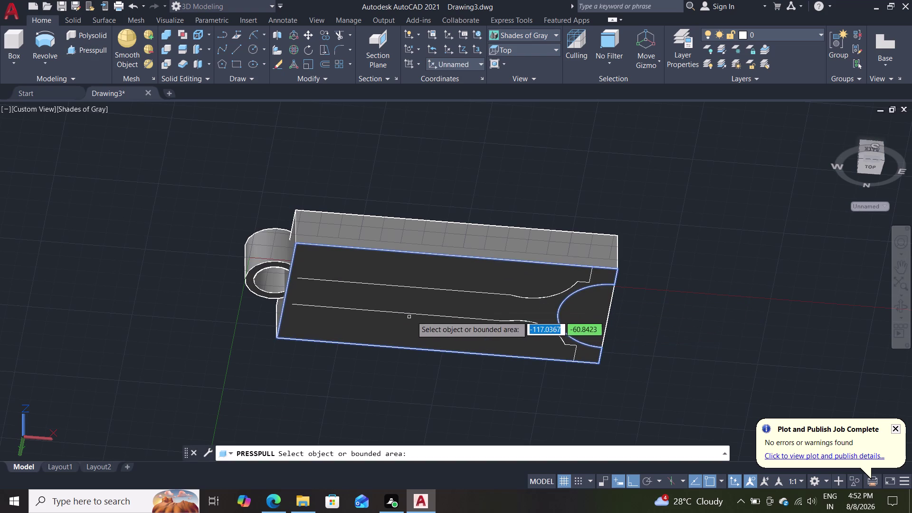
middle_drag(460, 150, 438, 273)
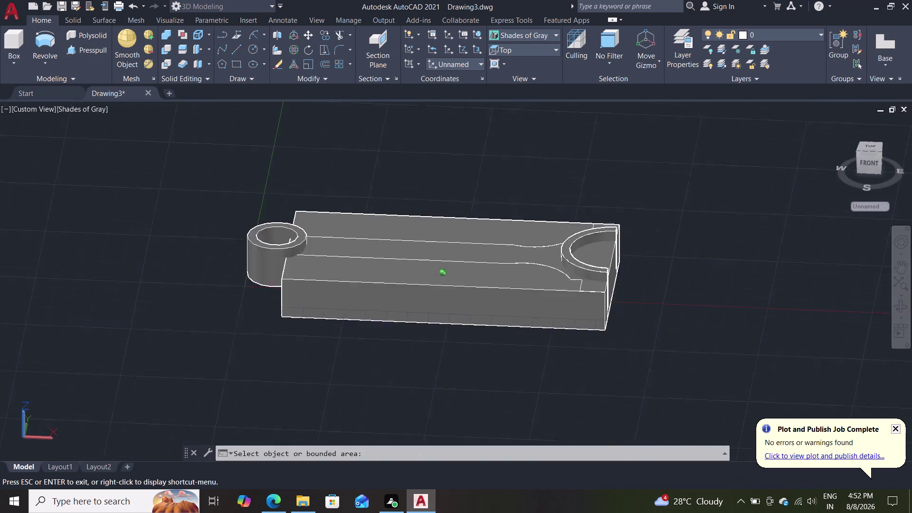
middle_drag(439, 274, 481, 332)
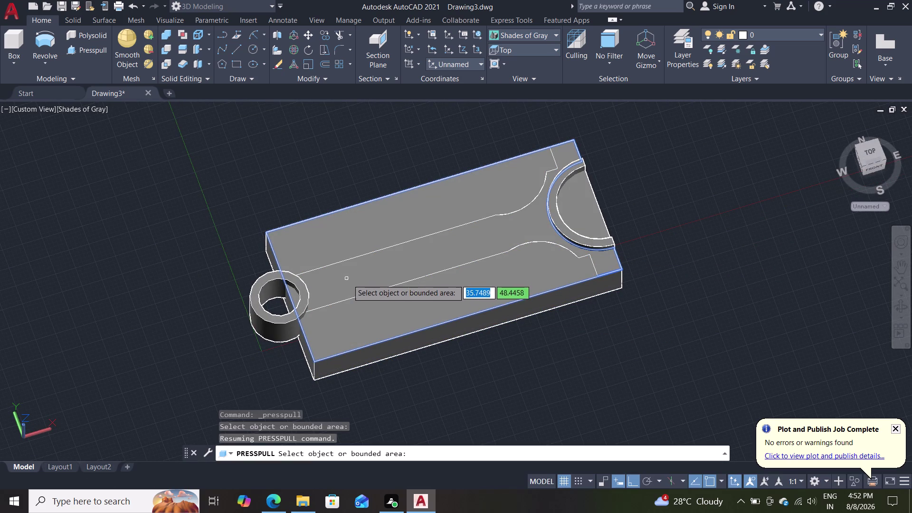
Raise the area around the rod outline into walls and orbit to view them.
click(364, 294)
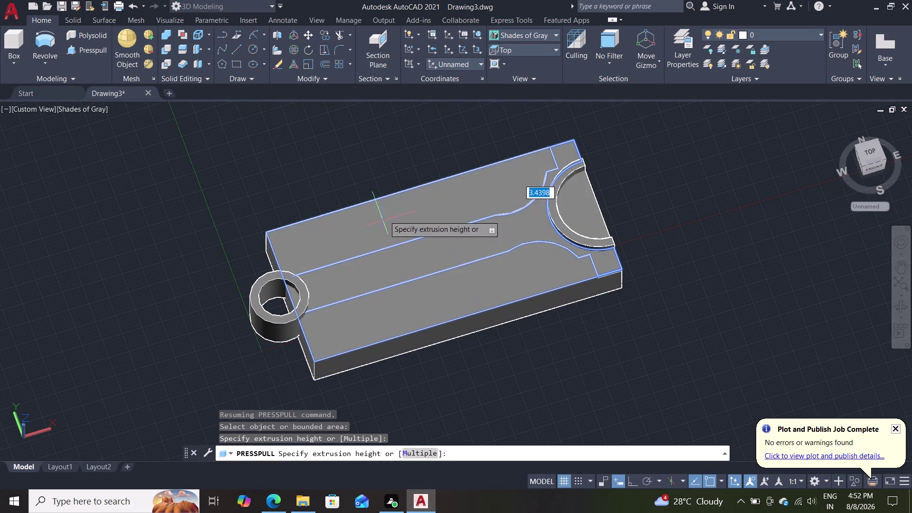
click(409, 169)
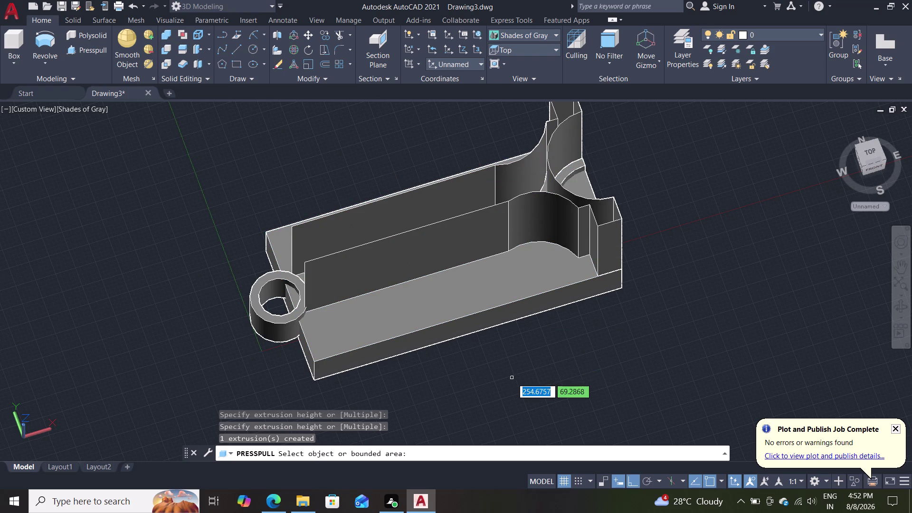
middle_drag(509, 383, 503, 239)
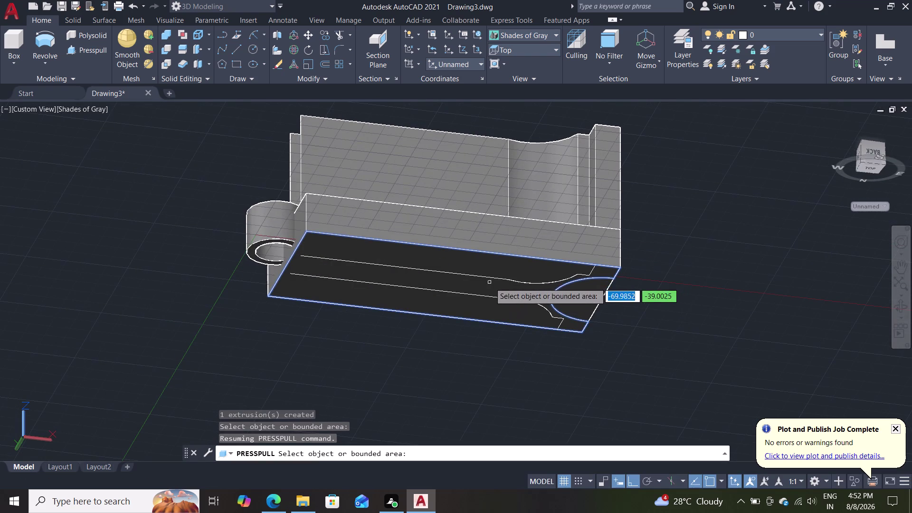
scroll(down, 3)
scroll(up, 3)
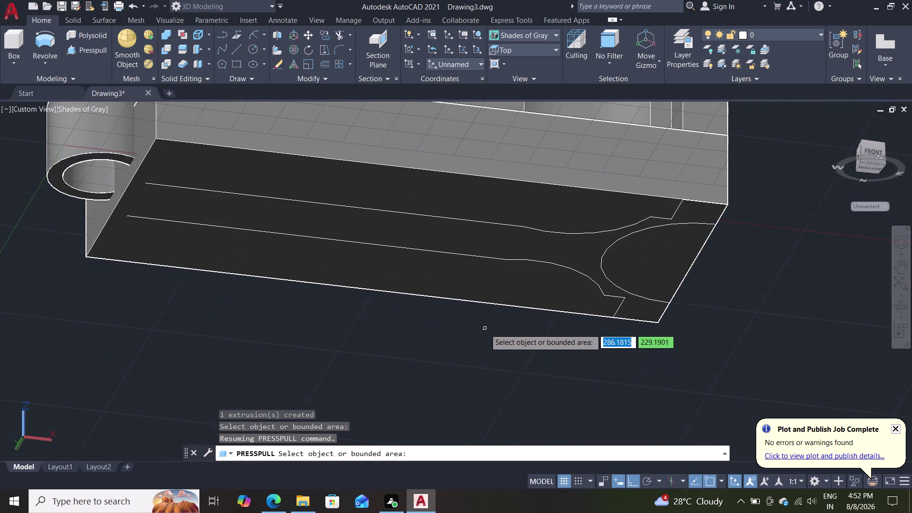
middle_drag(485, 328, 485, 400)
middle_drag(476, 319, 479, 347)
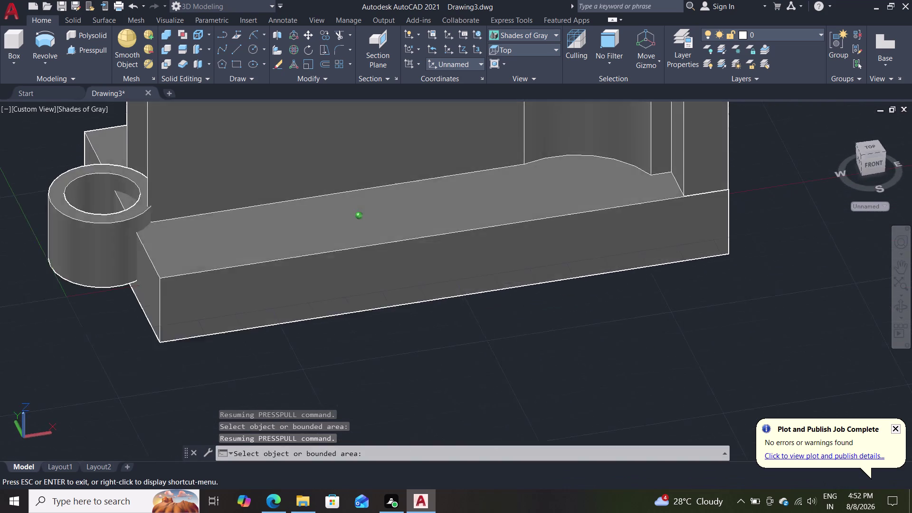
middle_drag(479, 346, 479, 380)
Orbit over the whole model, cancel a failed area pick, and look straight down.
scroll(down, 3)
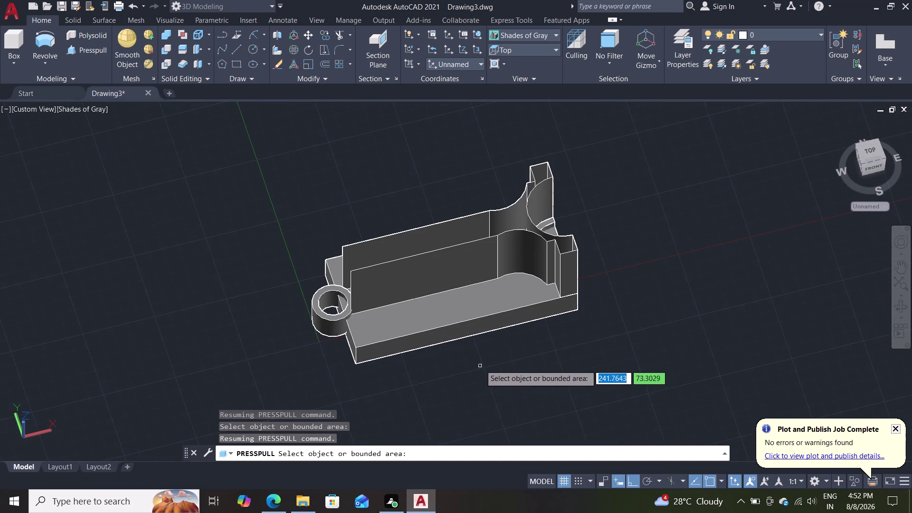
middle_drag(482, 362, 489, 336)
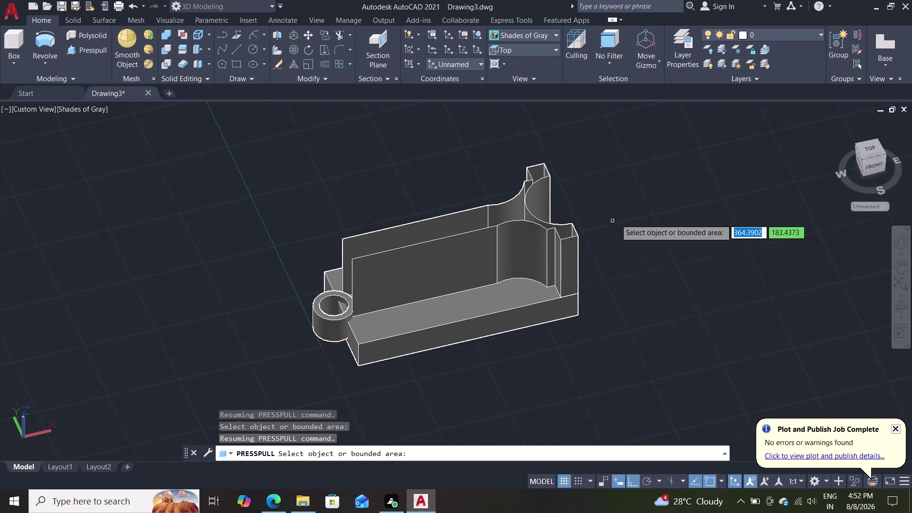
scroll(up, 3)
middle_drag(629, 211, 628, 262)
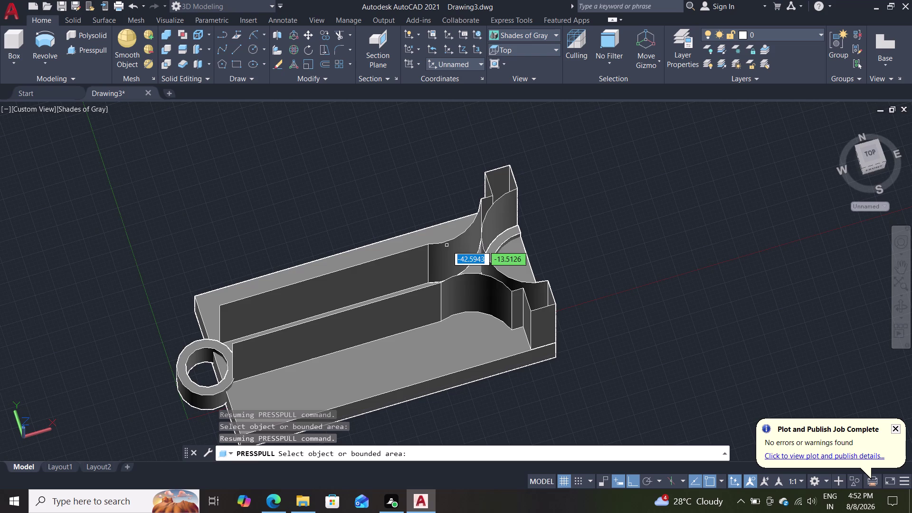
click(436, 301)
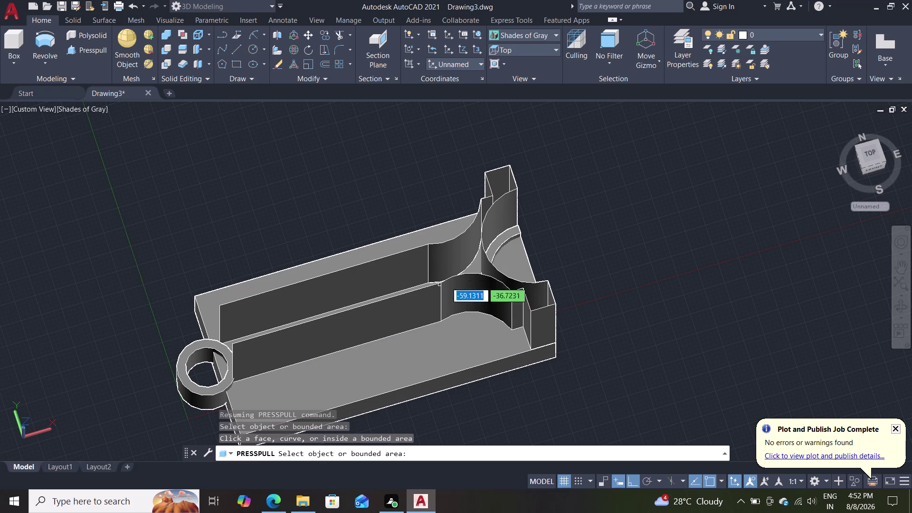
key(Escape)
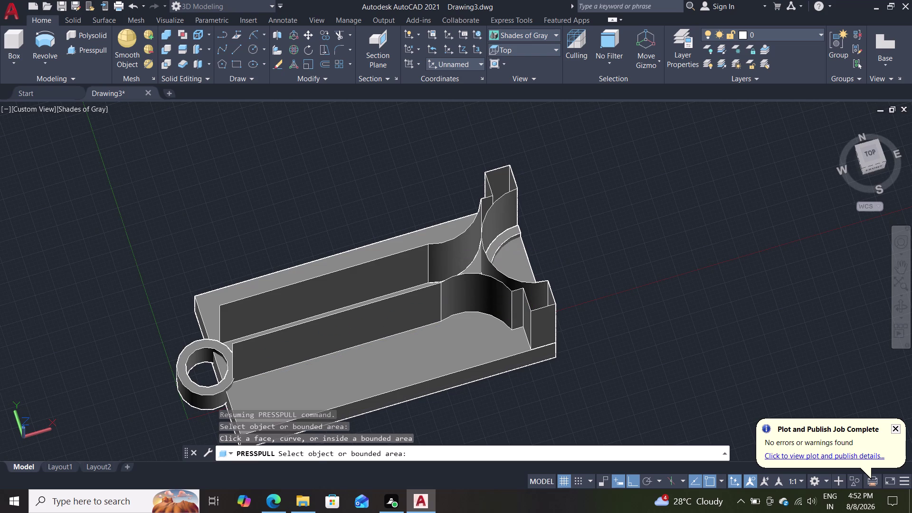
middle_drag(634, 198, 635, 244)
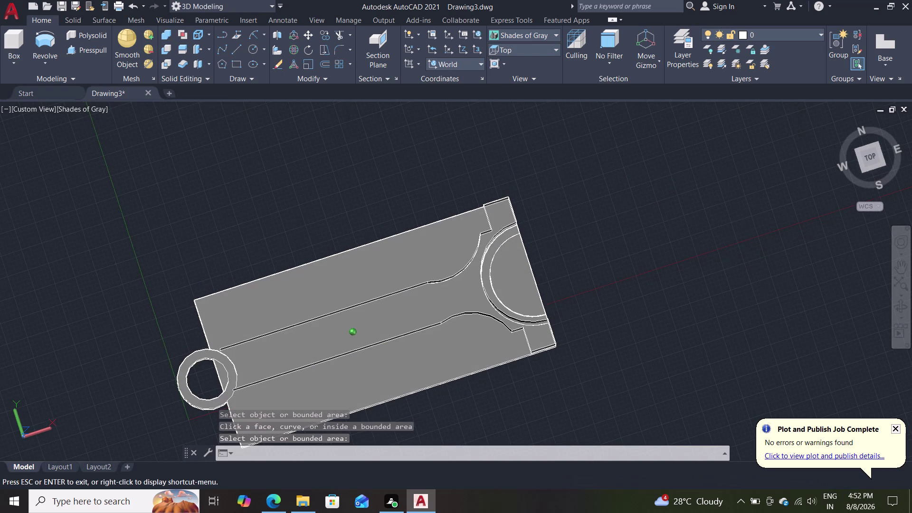
Retry Presspull on an area beside the rod outline, then cancel it.
middle_drag(635, 244, 619, 247)
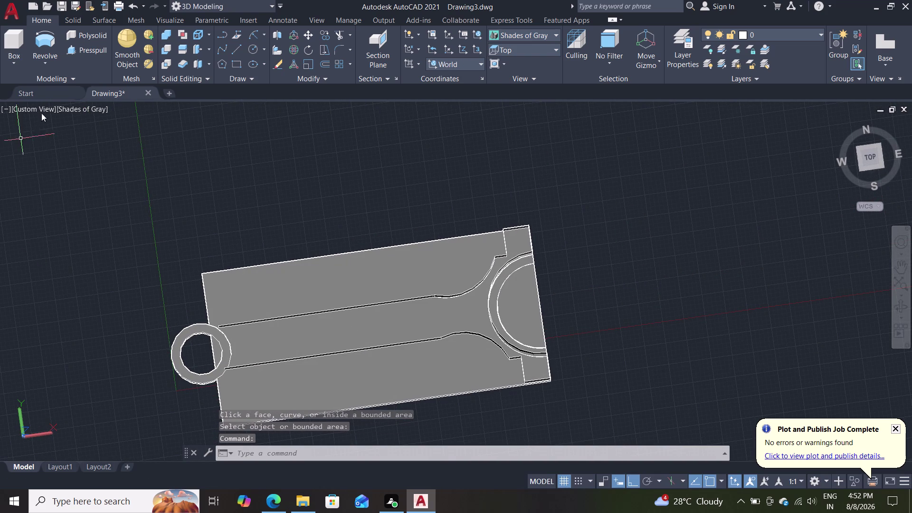
click(75, 52)
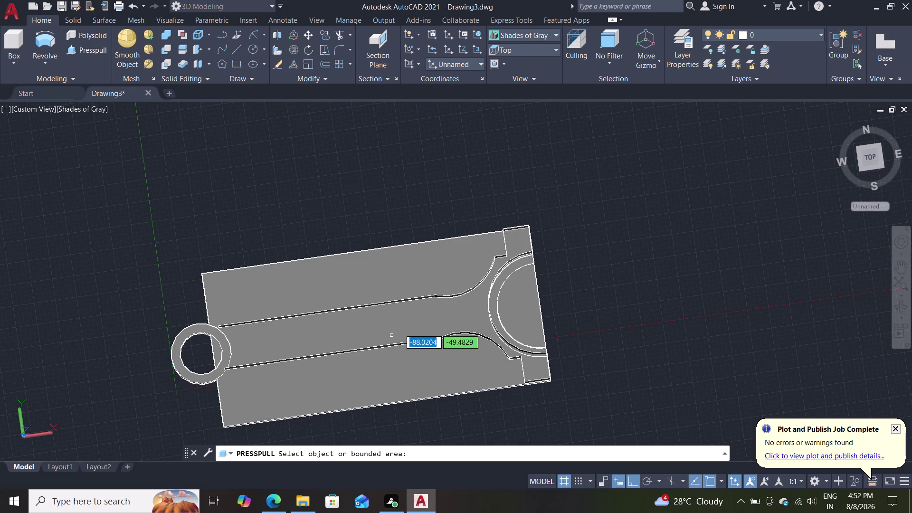
click(413, 320)
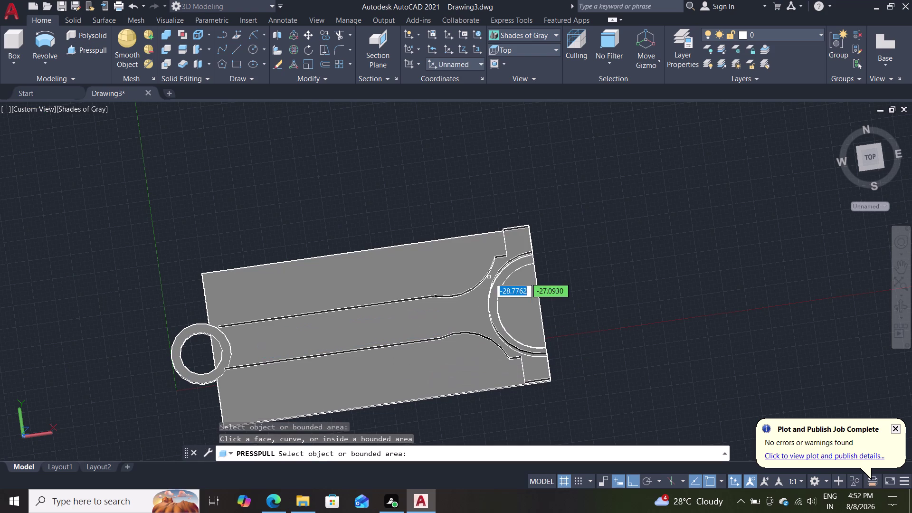
key(Escape)
Orbit to inspect the raised walls, then start Subtract.
middle_drag(643, 320, 643, 208)
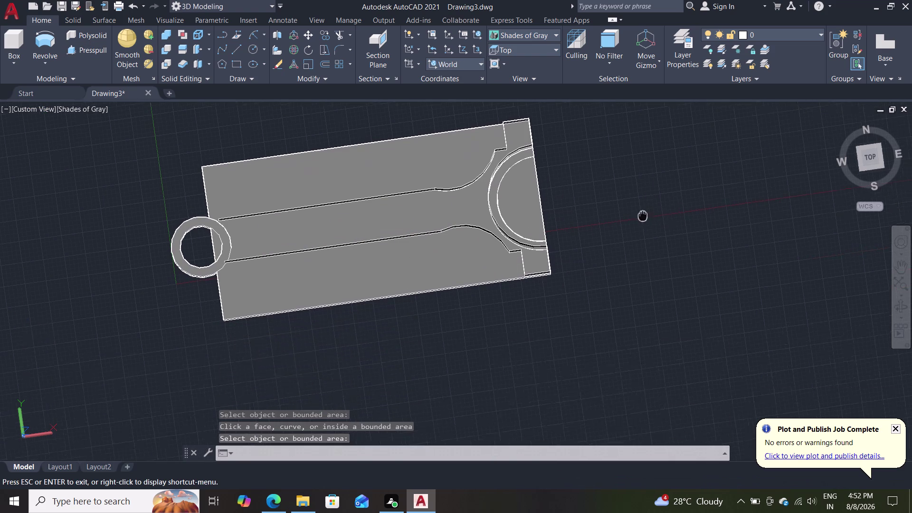
middle_drag(643, 208, 644, 186)
middle_drag(623, 297, 613, 251)
scroll(up, 3)
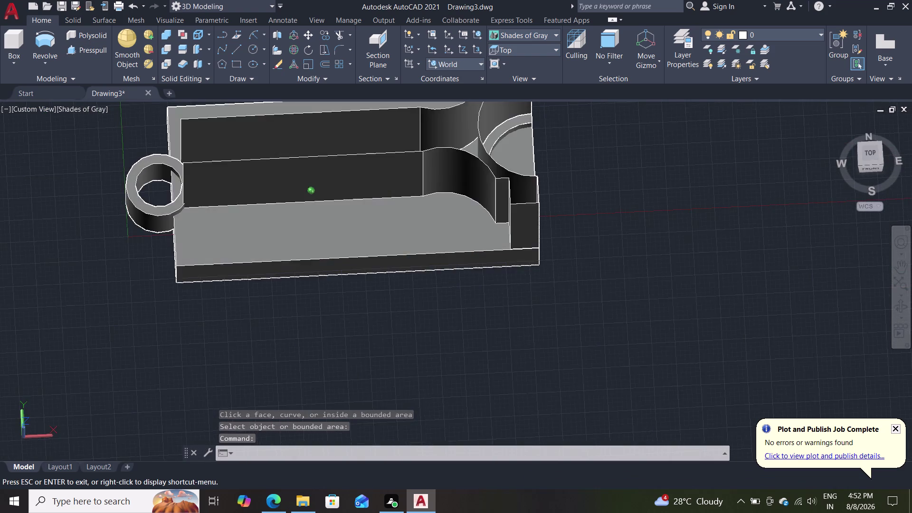
middle_drag(613, 251, 612, 256)
scroll(down, 3)
scroll(up, 3)
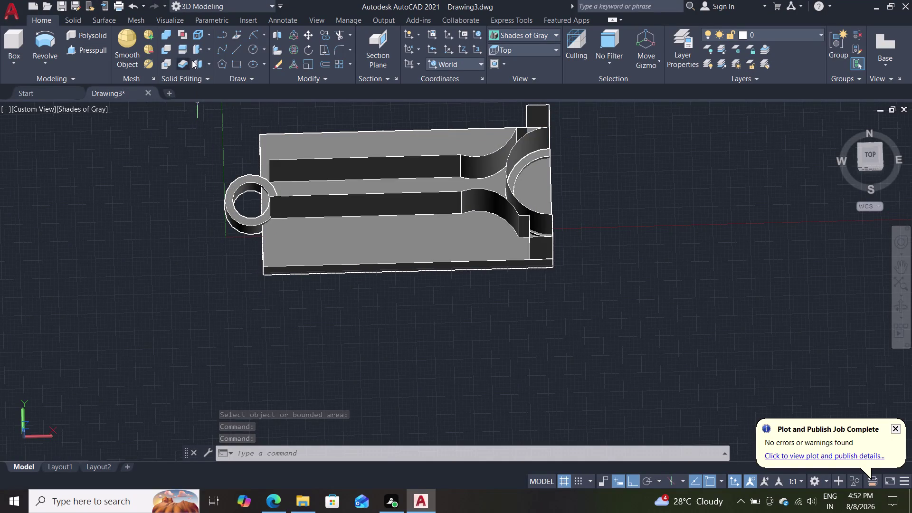
click(166, 50)
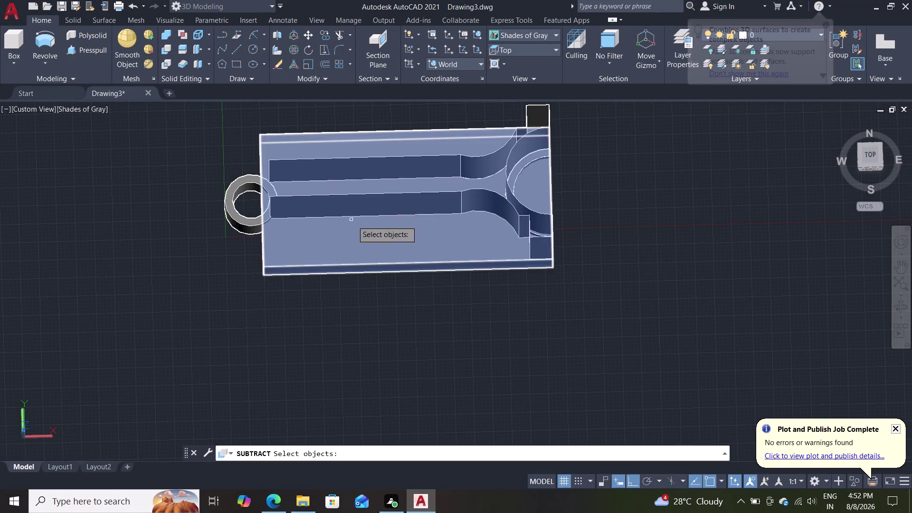
Subtract the surrounding block from the extruded rod surface, keeping only the block's rectangular outline.
click(357, 207)
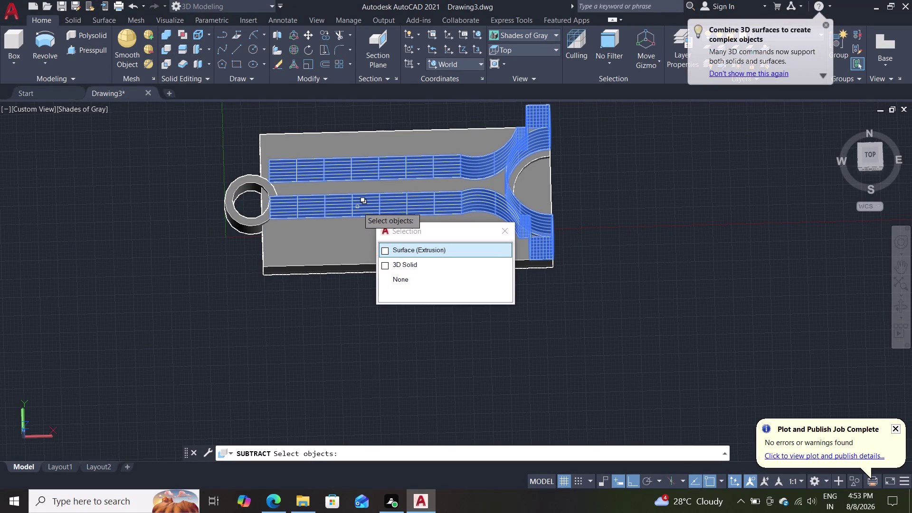
key(Return)
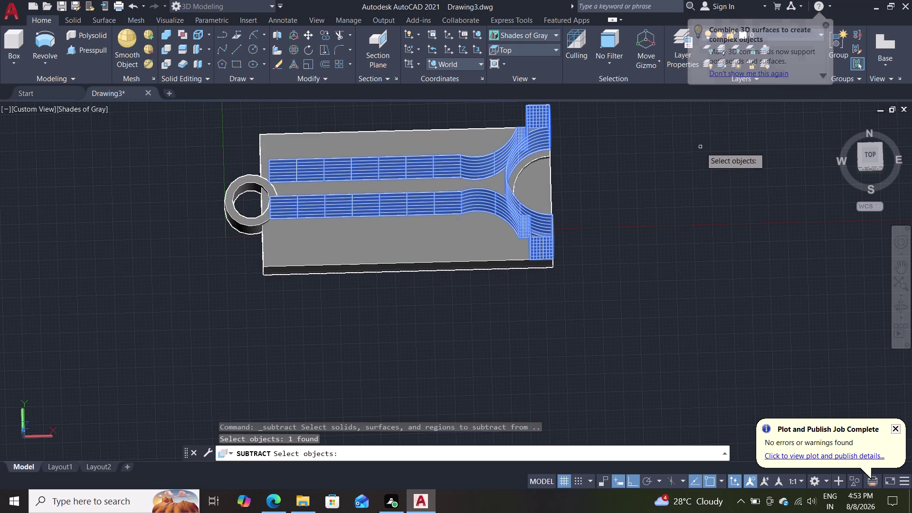
key(Return)
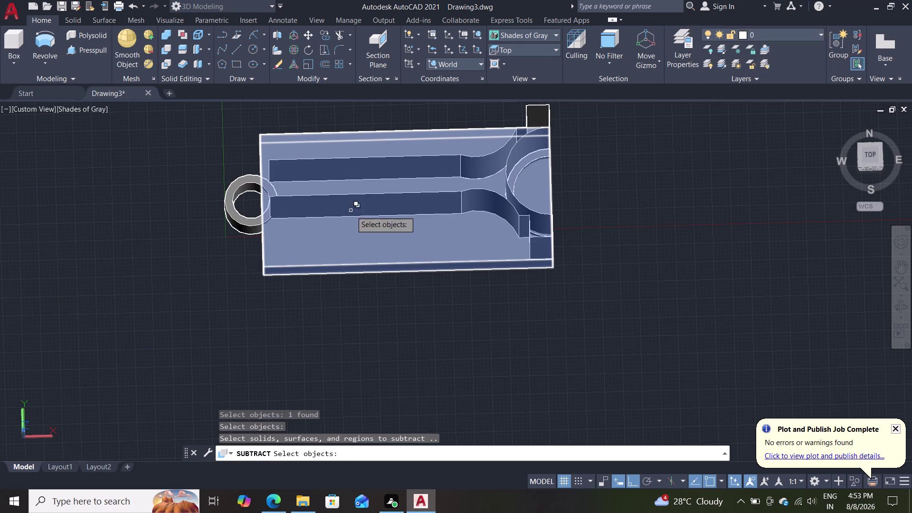
click(351, 238)
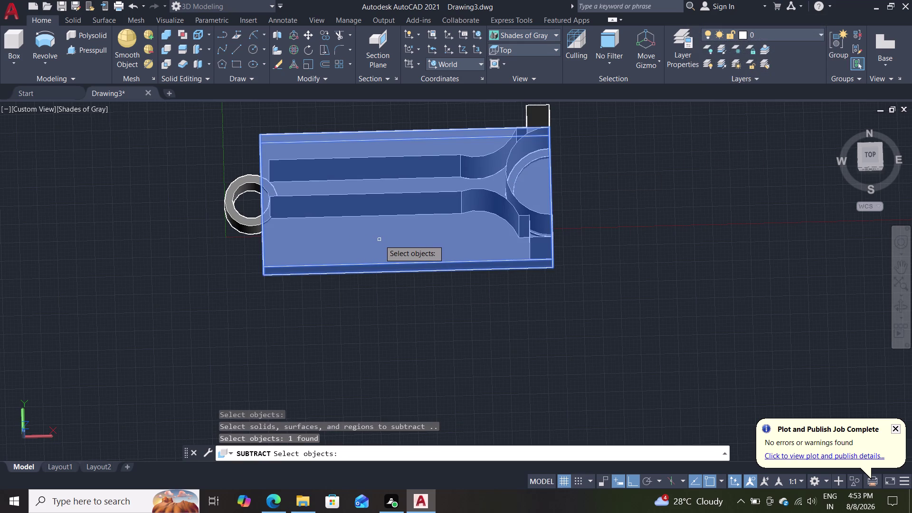
key(Return)
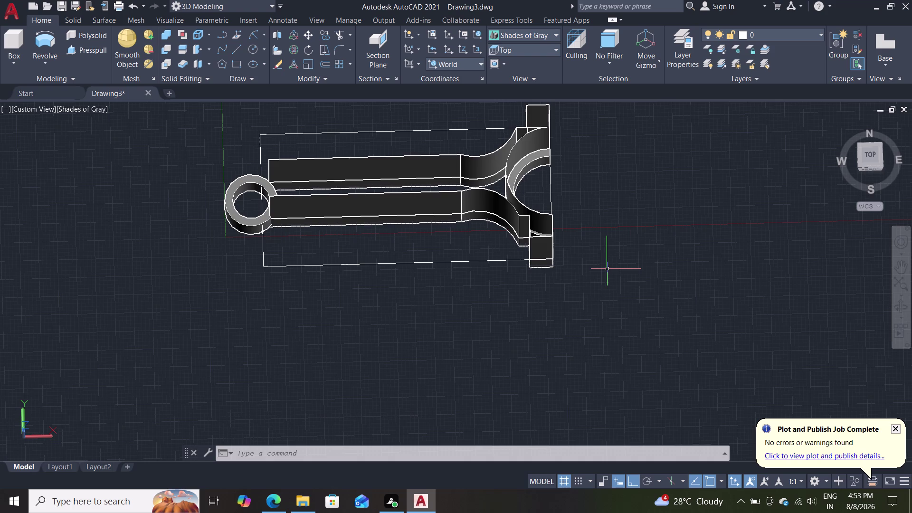
key(Escape)
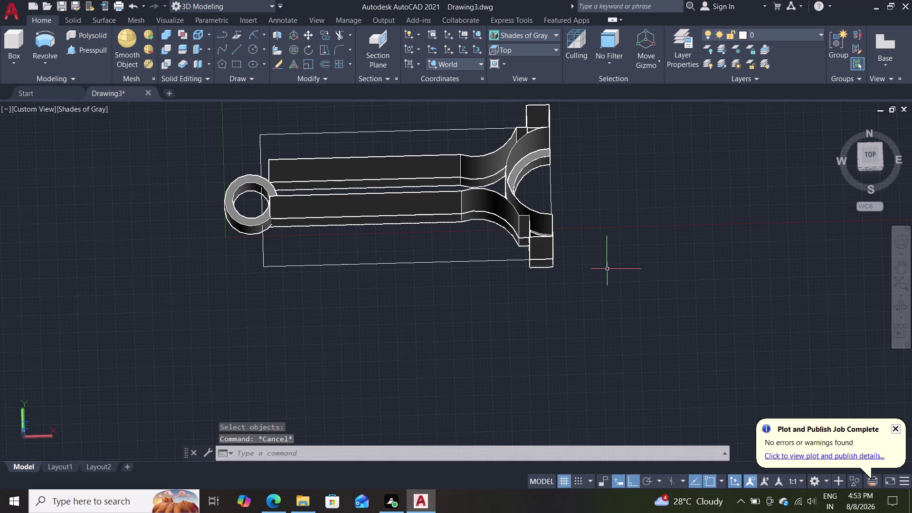
Erase the leftover block solid, leaving the rod with its slot, fork and ring.
middle_drag(615, 210, 636, 225)
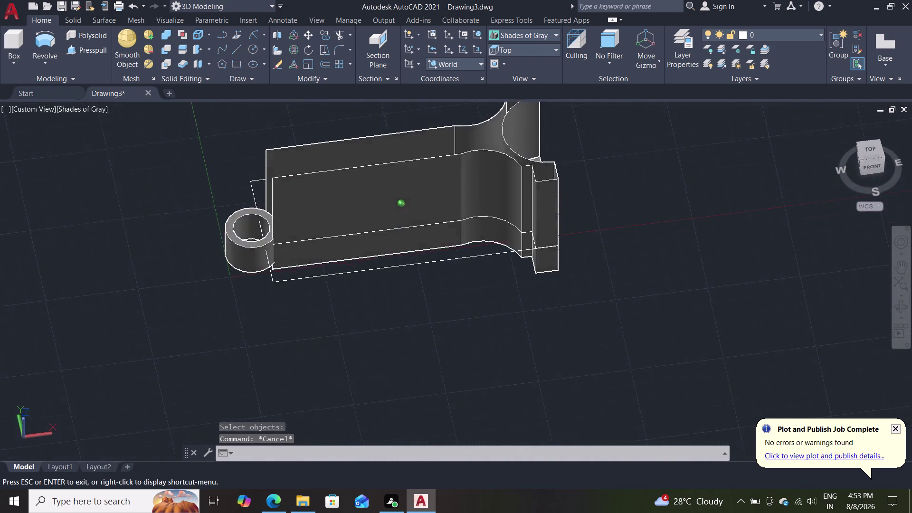
middle_drag(636, 224, 624, 65)
middle_drag(608, 290, 611, 236)
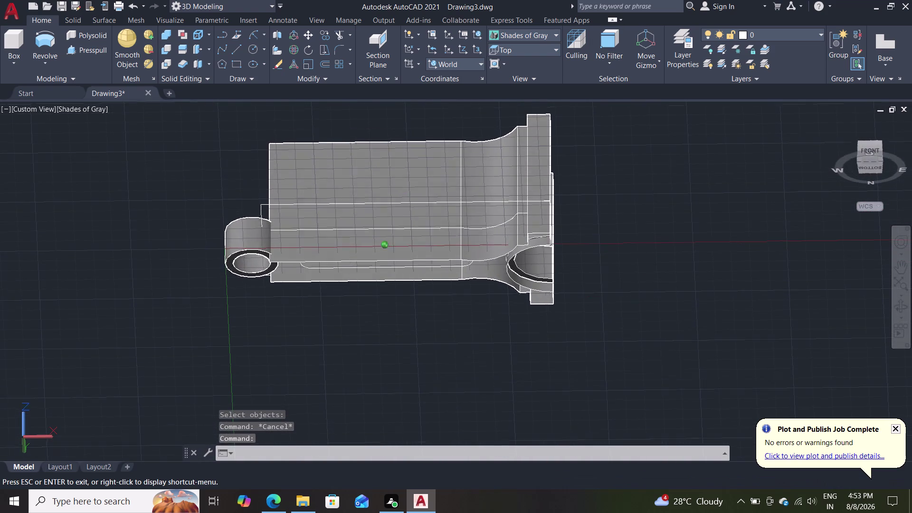
middle_drag(610, 237, 615, 268)
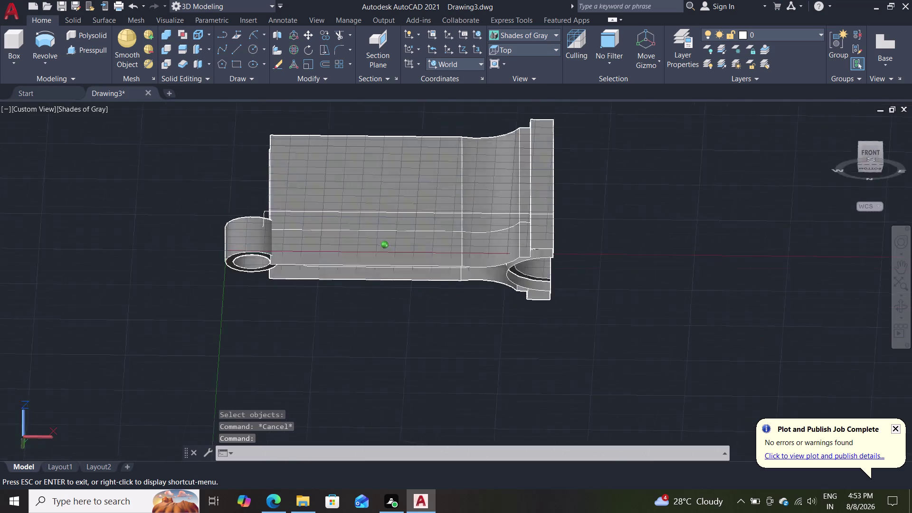
middle_drag(615, 268, 592, 357)
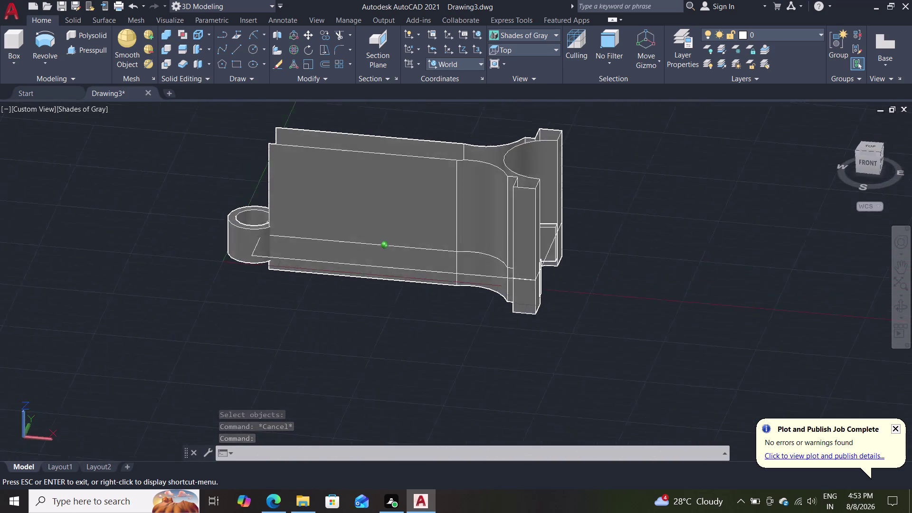
middle_drag(592, 357, 338, 382)
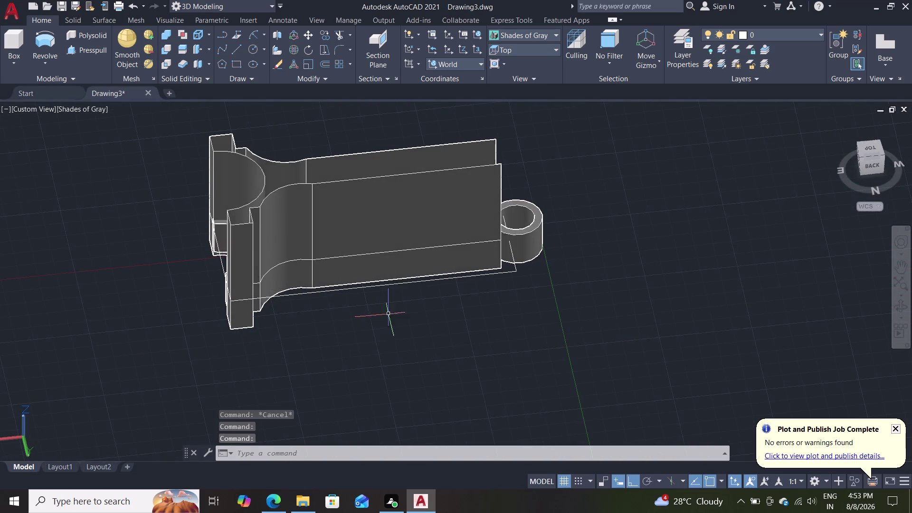
click(398, 205)
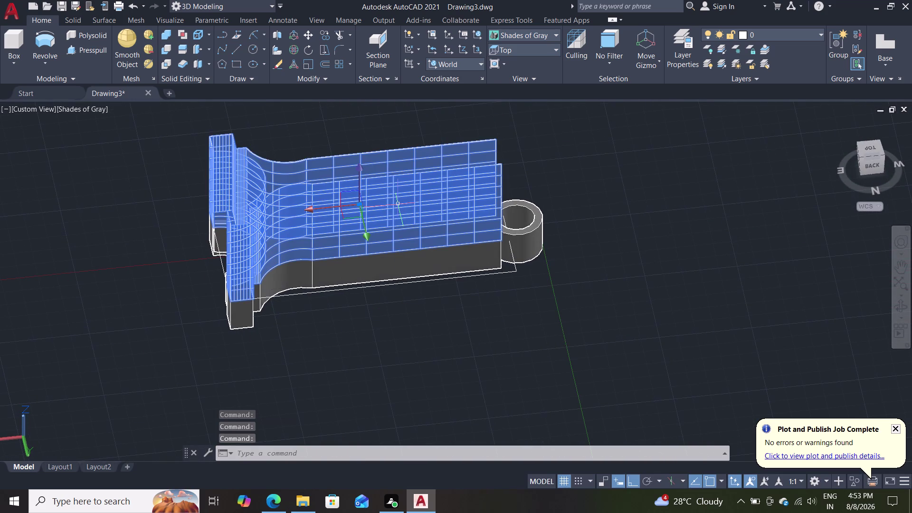
key(Delete)
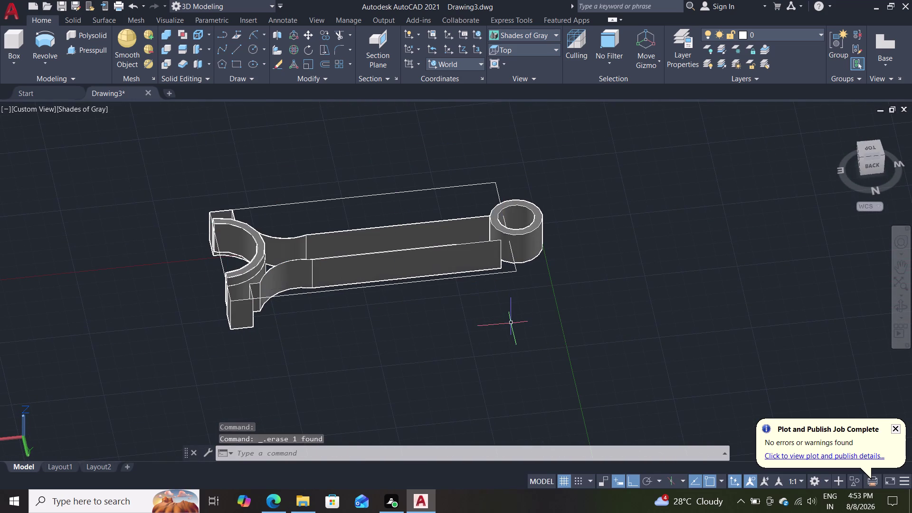
middle_drag(516, 328, 379, 362)
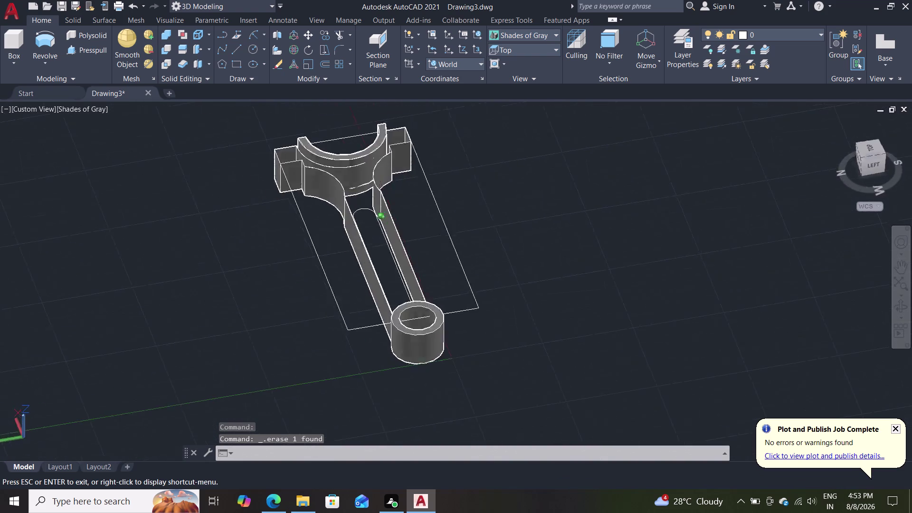
middle_drag(379, 362, 307, 321)
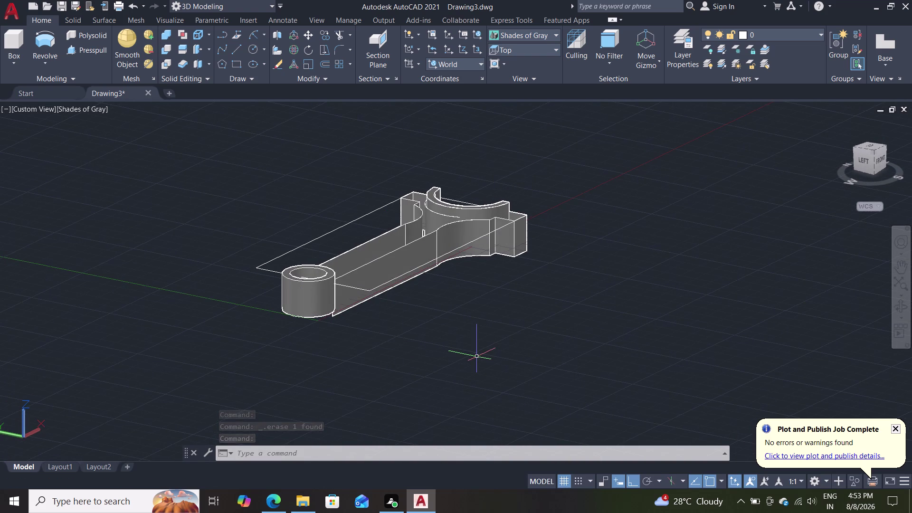
scroll(down, 3)
scroll(up, 3)
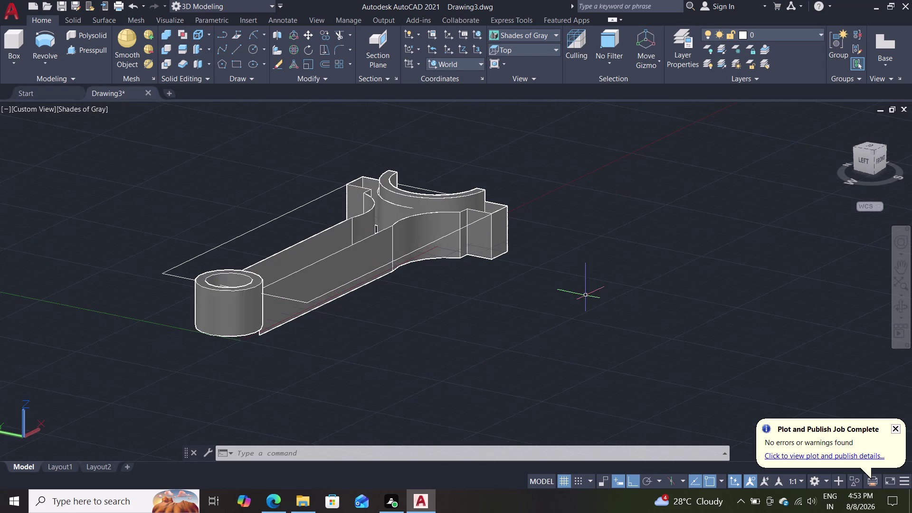
middle_drag(585, 253, 482, 330)
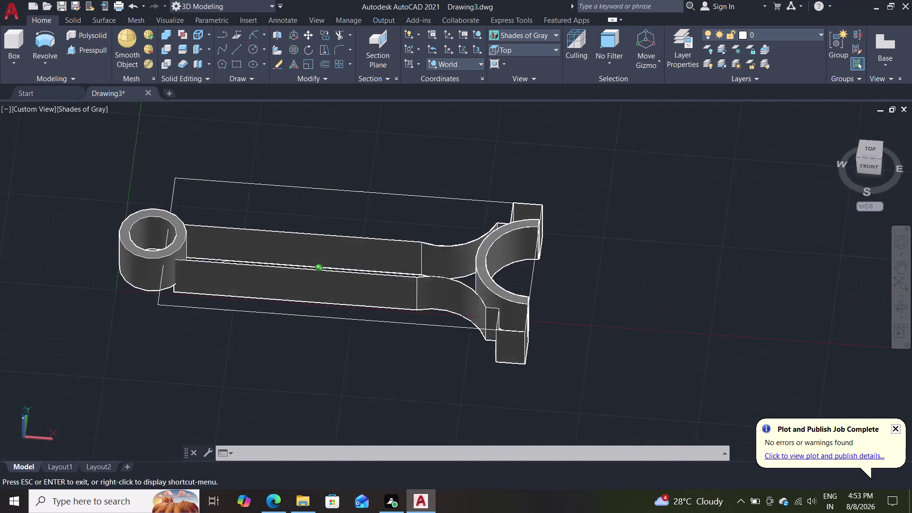
middle_drag(482, 330, 478, 371)
scroll(up, 3)
scroll(down, 3)
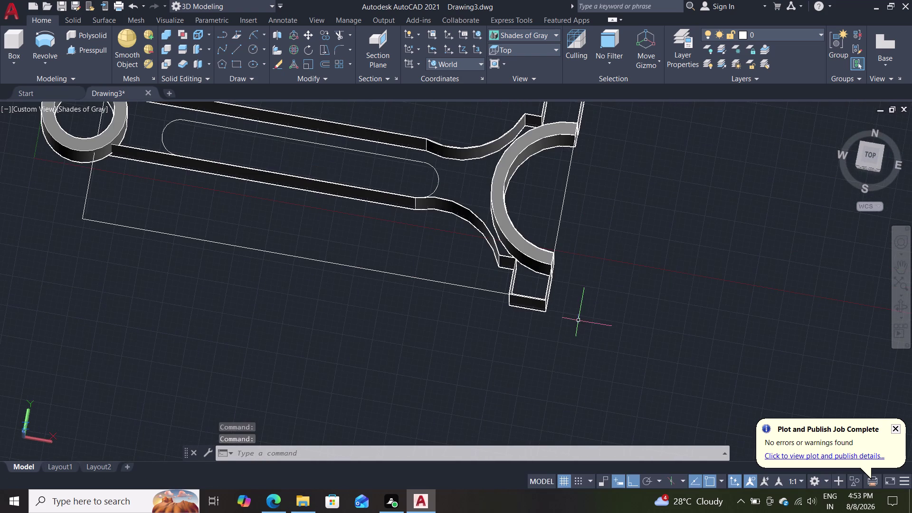
scroll(down, 3)
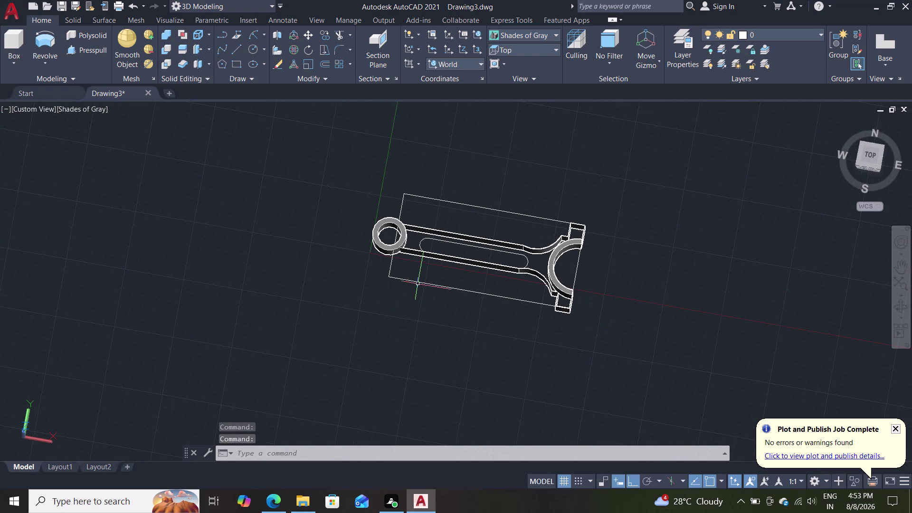
Erase the rectangular boundary line around the rod and inspect the remaining rod solid.
click(419, 280)
key(Delete)
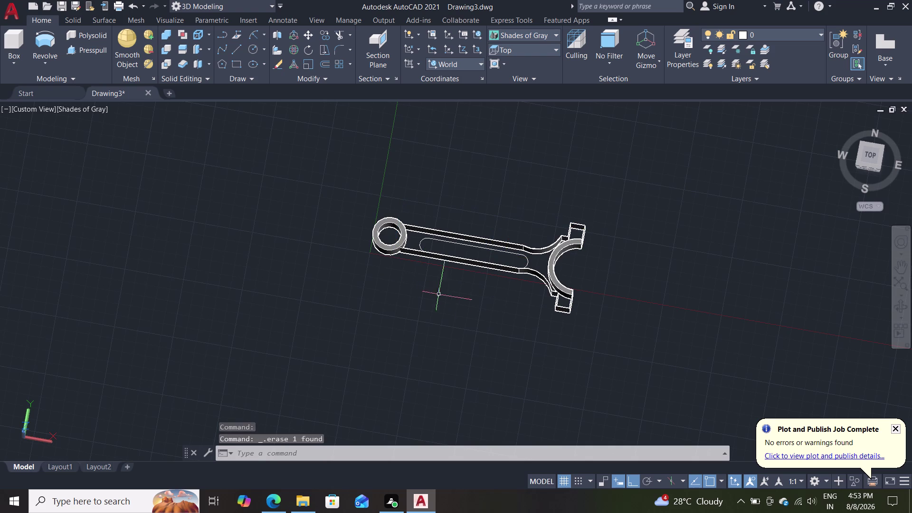
middle_drag(472, 357, 506, 273)
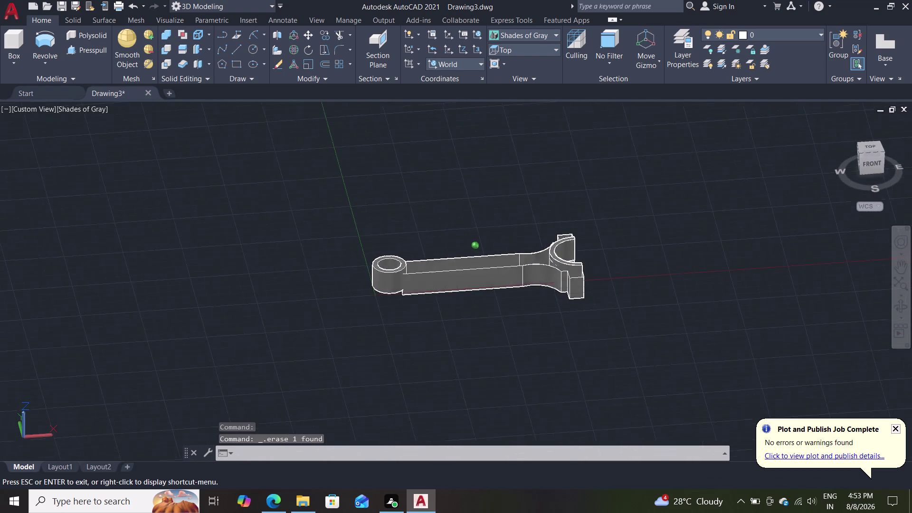
middle_drag(506, 274, 492, 392)
scroll(up, 3)
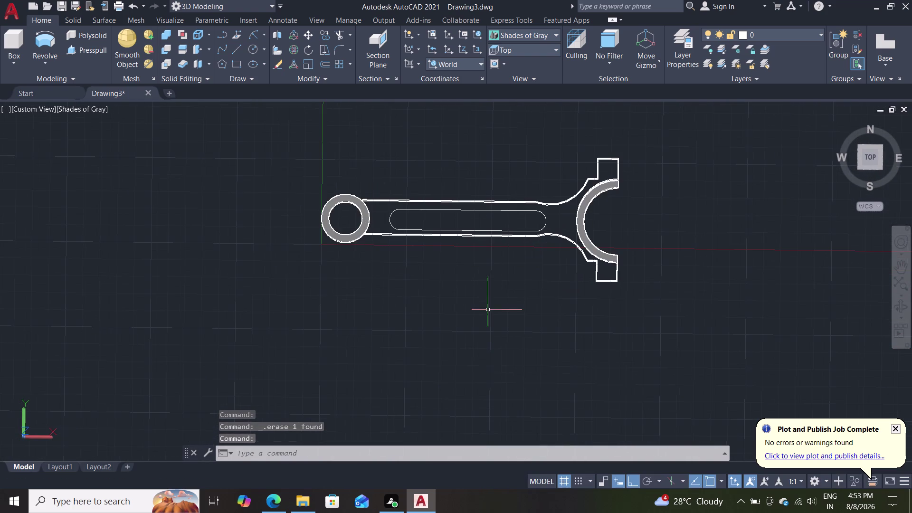
scroll(up, 3)
scroll(down, 3)
middle_drag(493, 265, 492, 266)
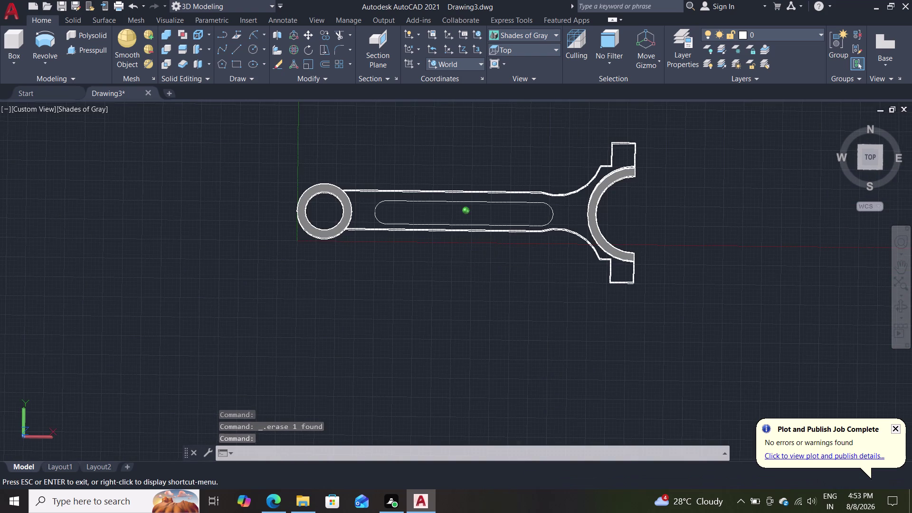
middle_drag(493, 265, 522, 284)
scroll(up, 3)
scroll(down, 3)
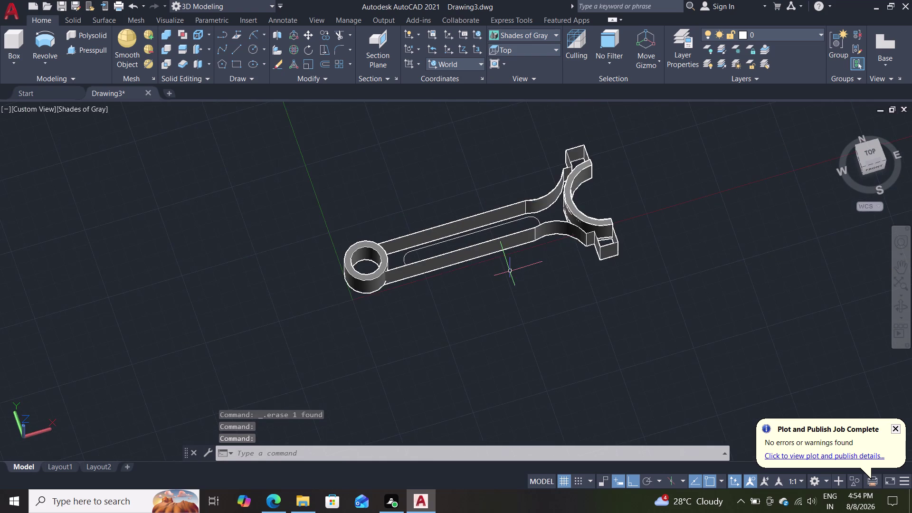
scroll(up, 3)
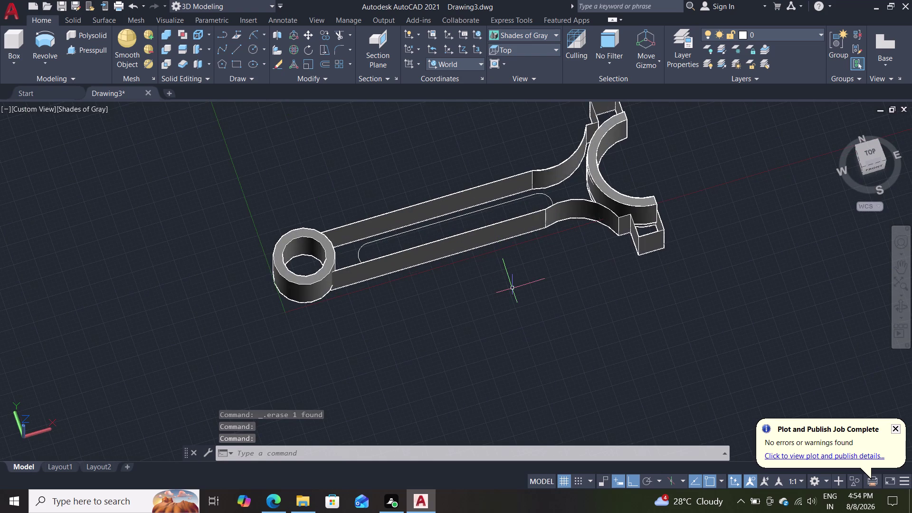
scroll(up, 3)
middle_drag(529, 302, 530, 230)
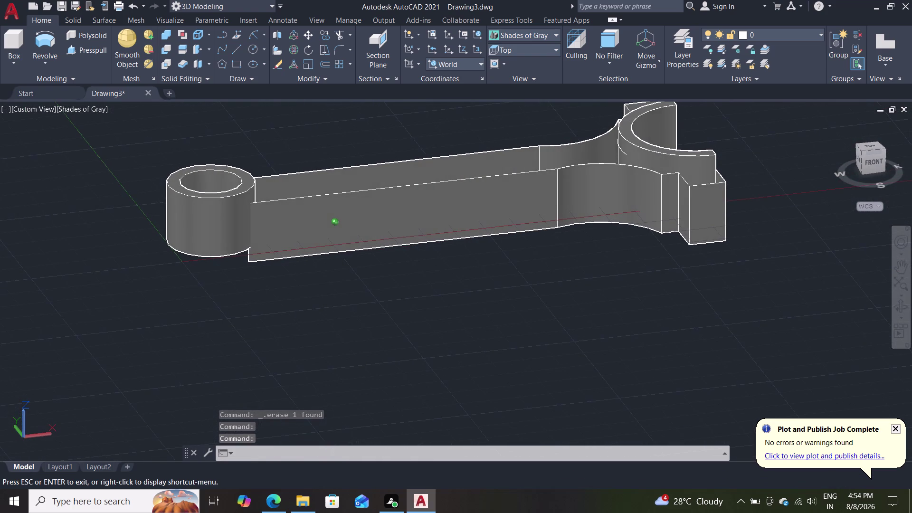
middle_drag(530, 230, 585, 263)
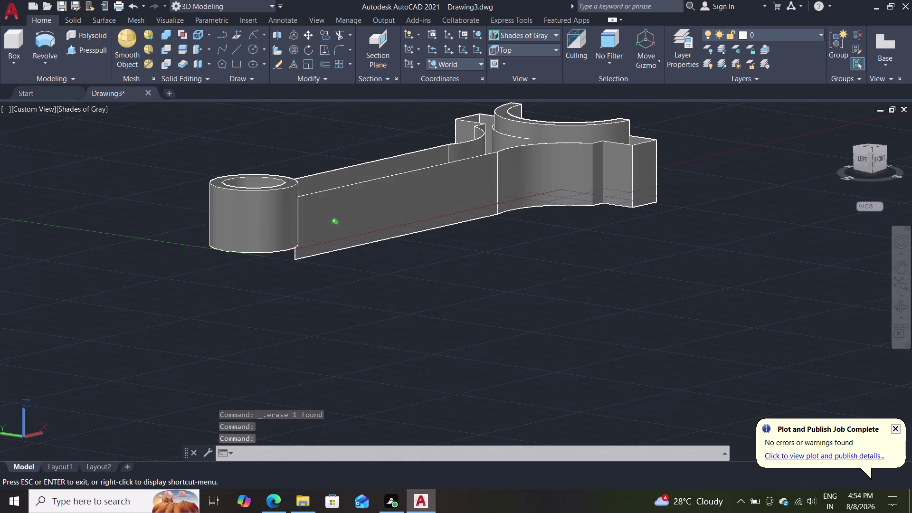
middle_drag(585, 263, 514, 387)
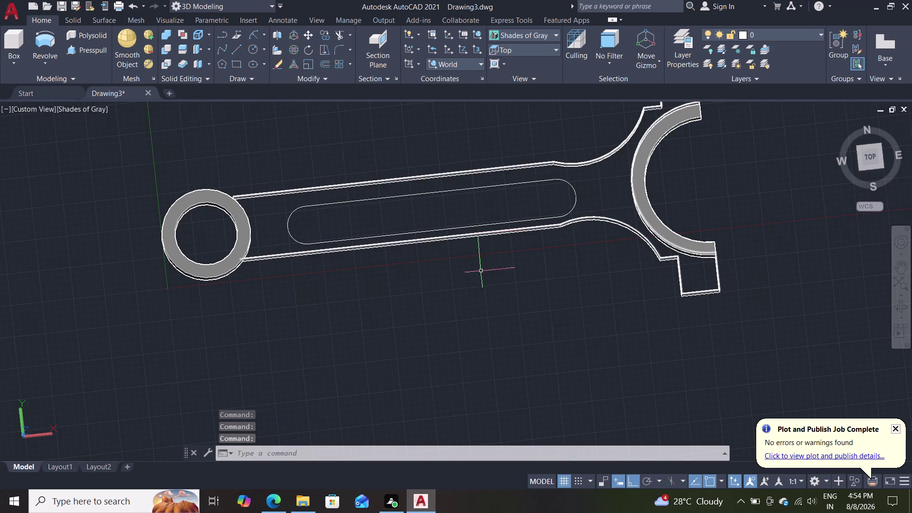
middle_drag(472, 318, 483, 241)
Erase the rod's web and fork solid, leaving the end rings above flat outlines.
click(488, 222)
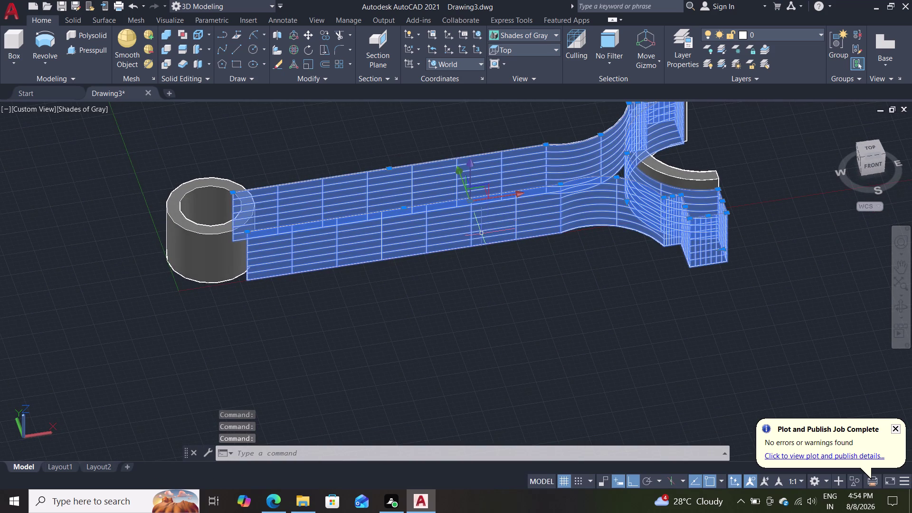
key(Delete)
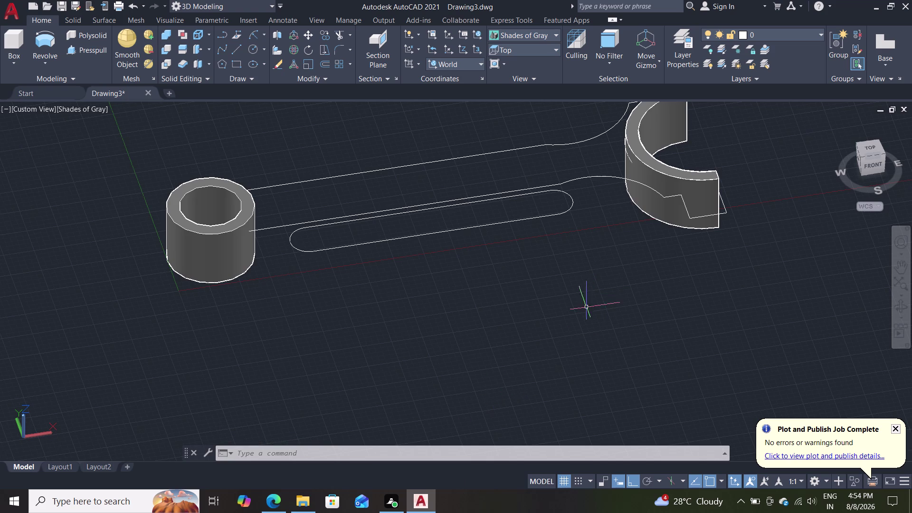
middle_drag(602, 275, 631, 292)
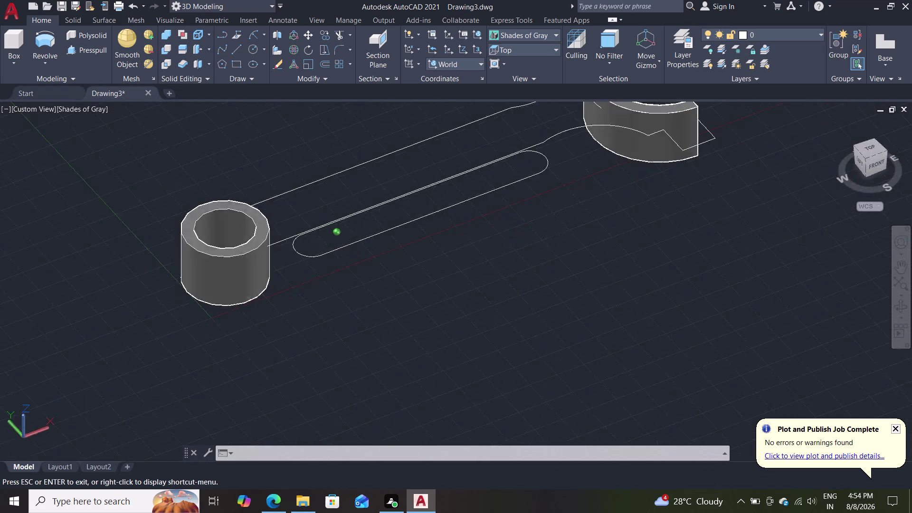
middle_drag(631, 292, 587, 367)
scroll(up, 3)
scroll(down, 3)
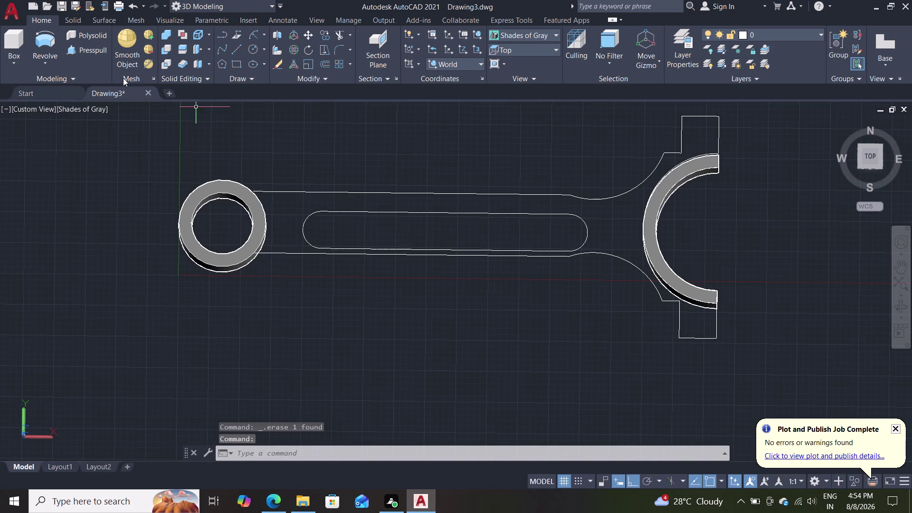
click(46, 59)
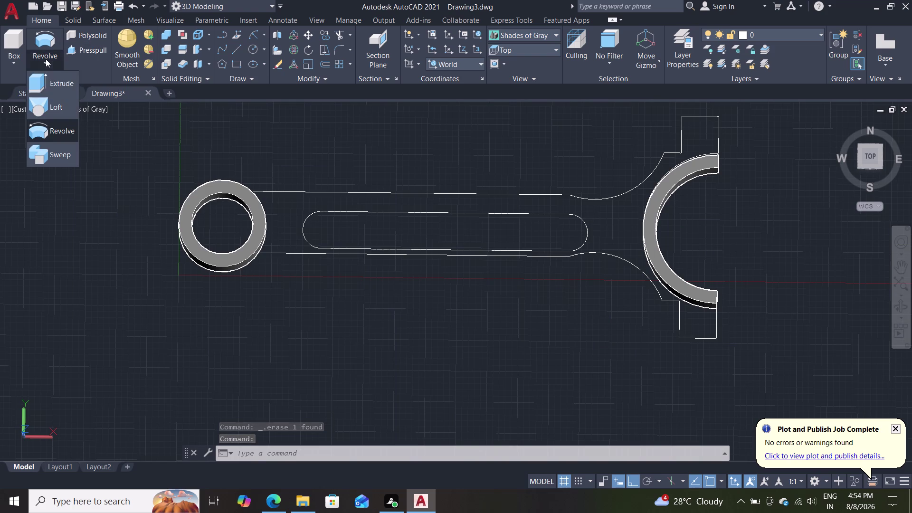
Extrude the shank profile outline 12 units tall into twin bars around the slot.
click(47, 83)
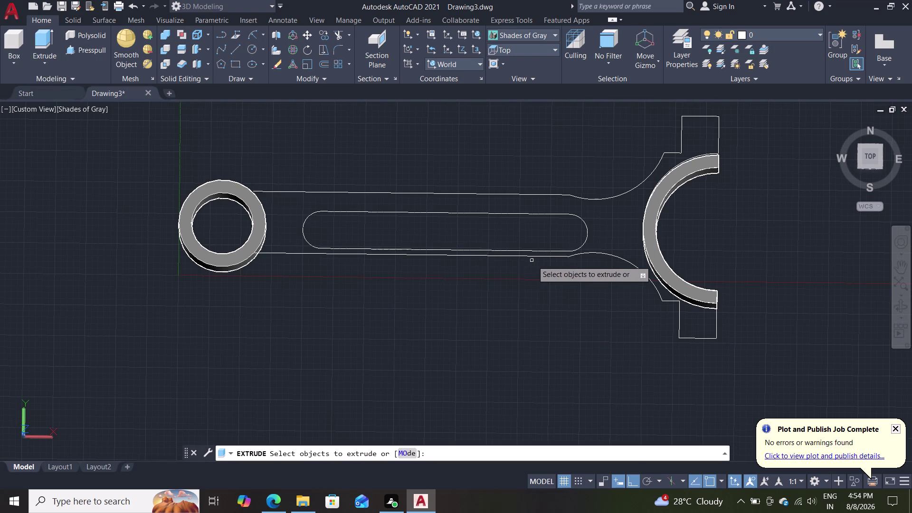
click(608, 255)
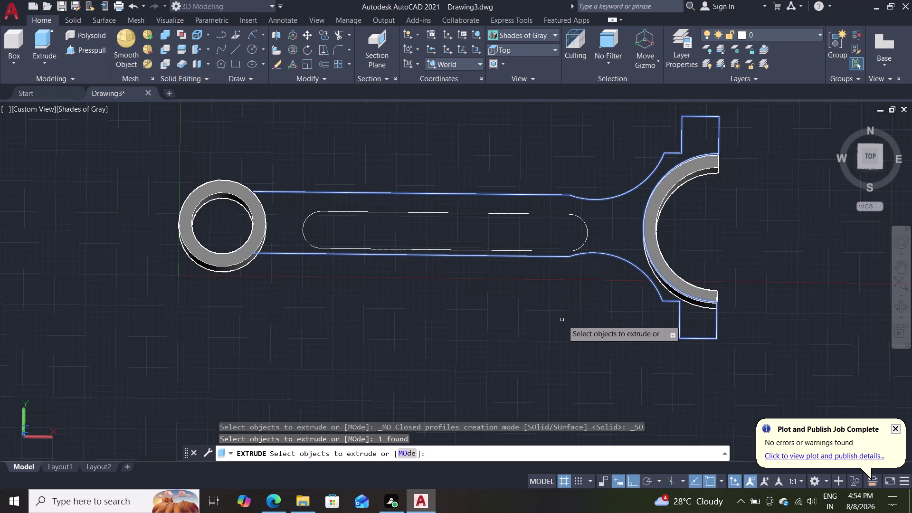
key(Return)
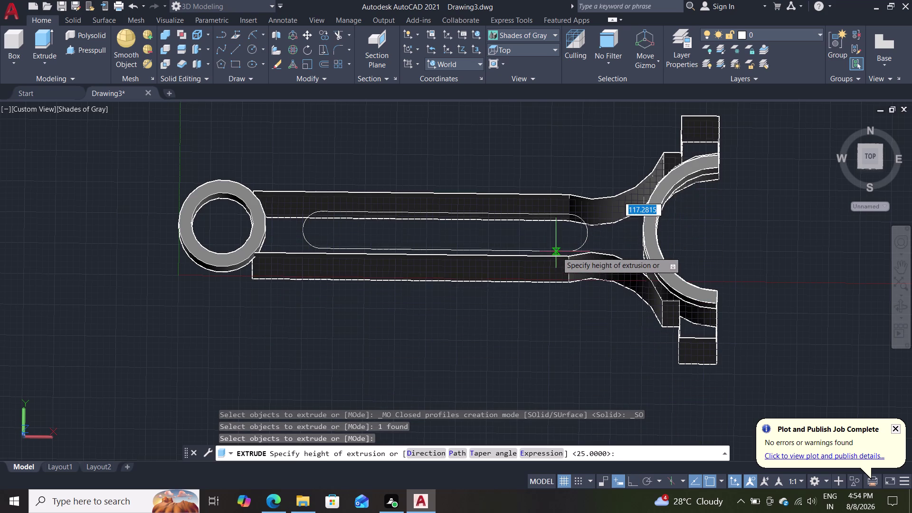
text(12)
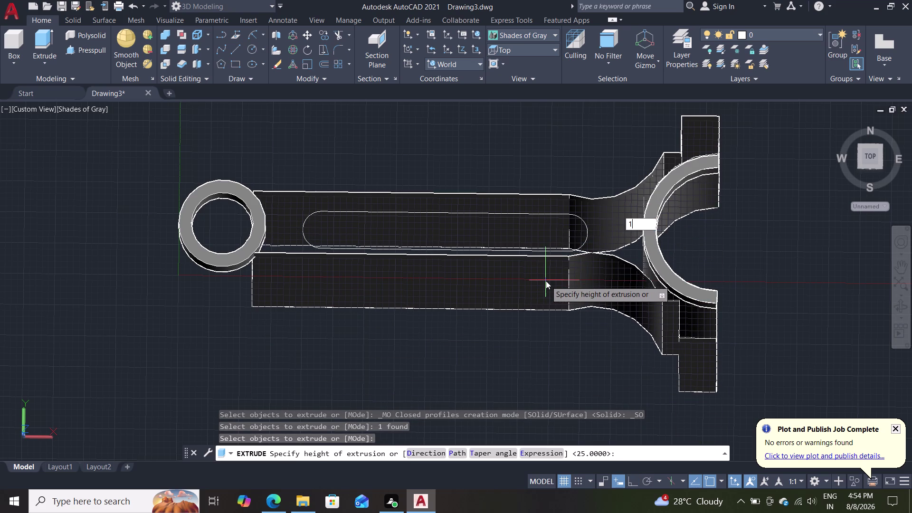
key(Return)
middle_drag(442, 365, 444, 364)
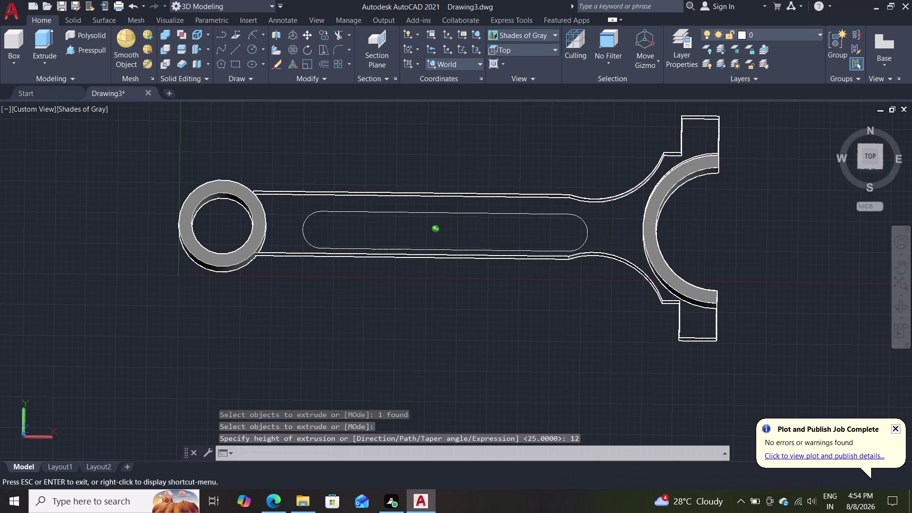
middle_drag(445, 364, 454, 252)
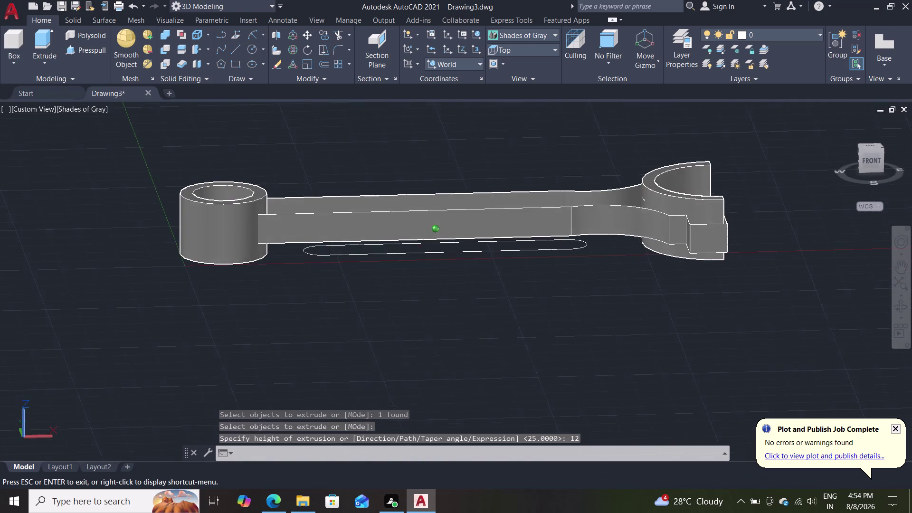
middle_drag(454, 252, 455, 201)
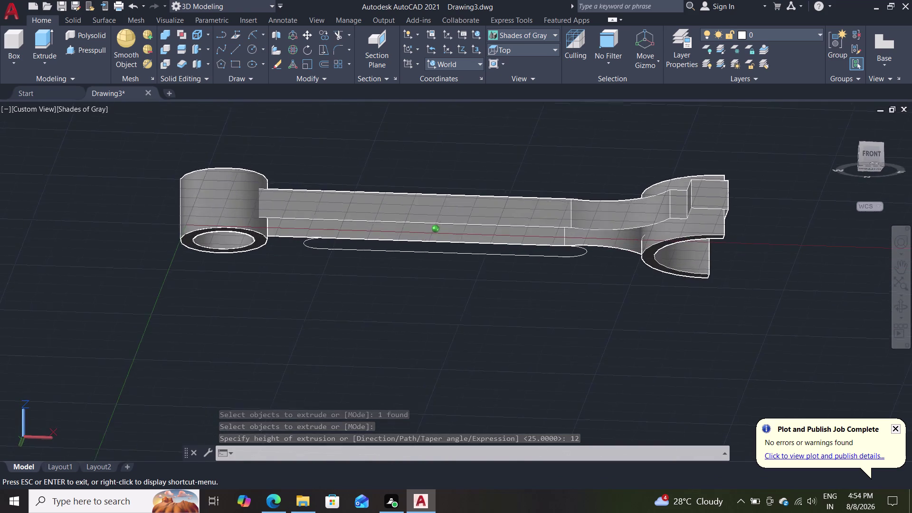
middle_drag(456, 201, 468, 302)
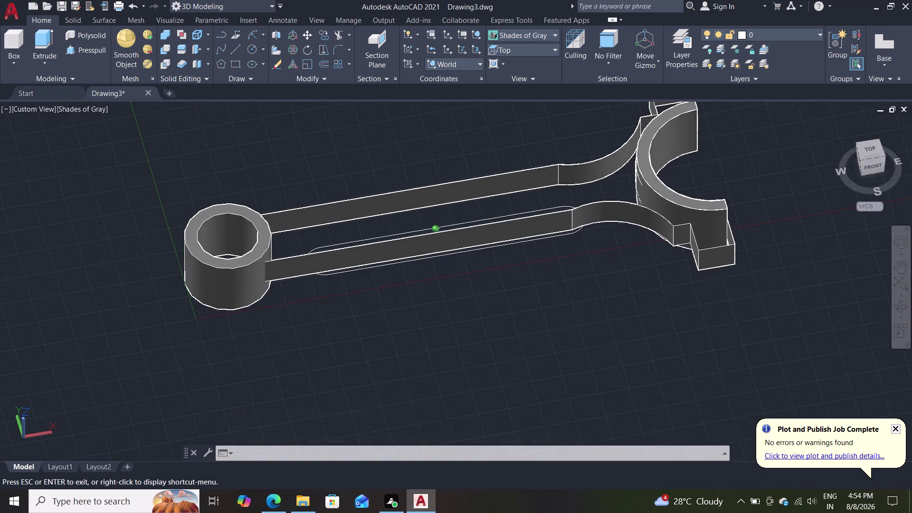
middle_drag(467, 302, 468, 302)
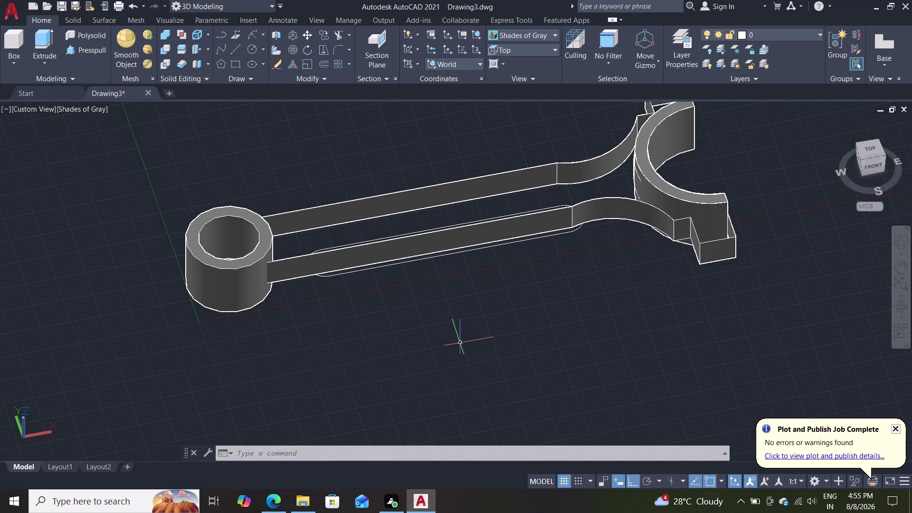
scroll(up, 3)
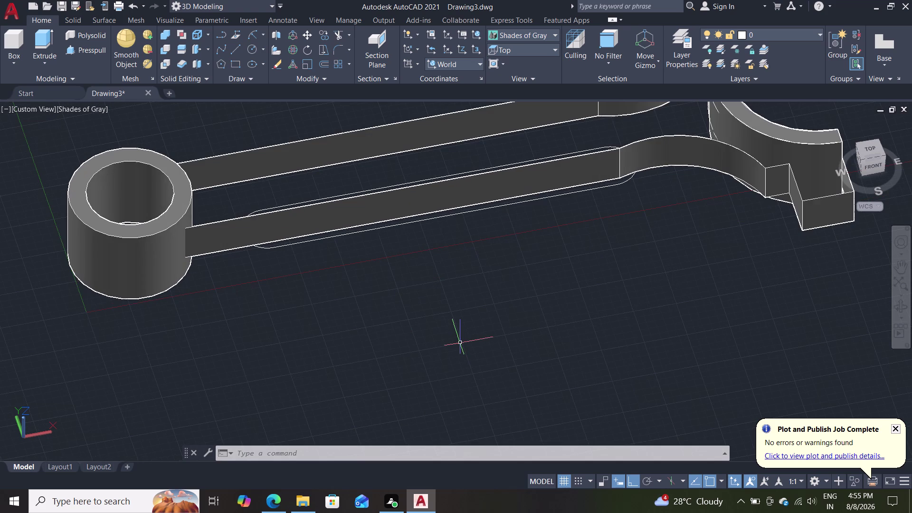
scroll(down, 3)
scroll(up, 3)
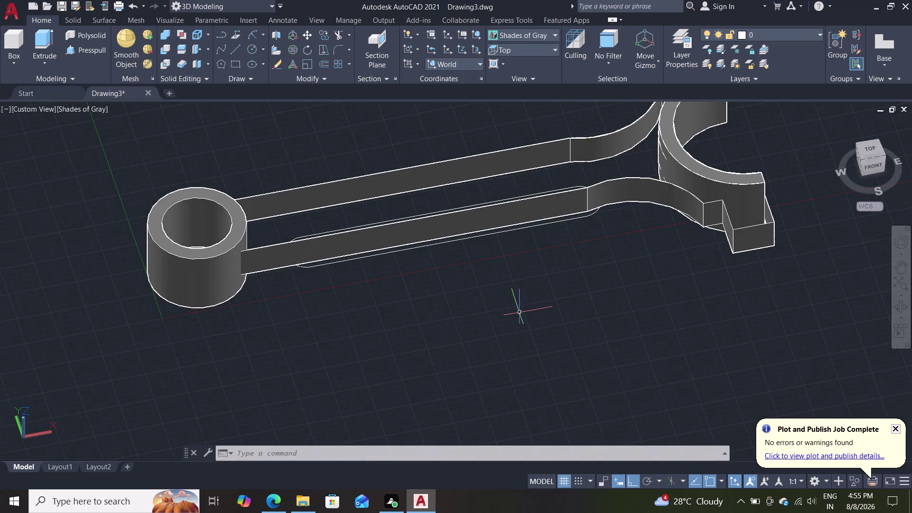
scroll(down, 3)
scroll(up, 3)
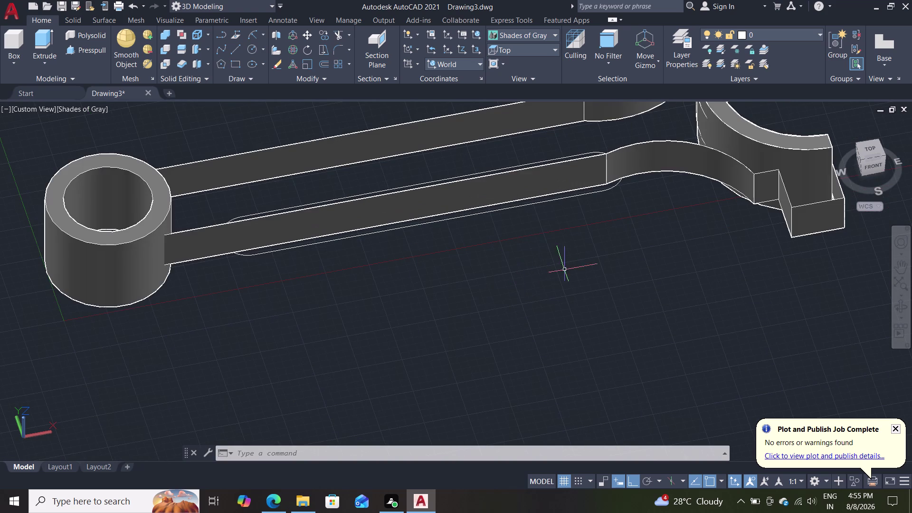
middle_drag(573, 278, 490, 383)
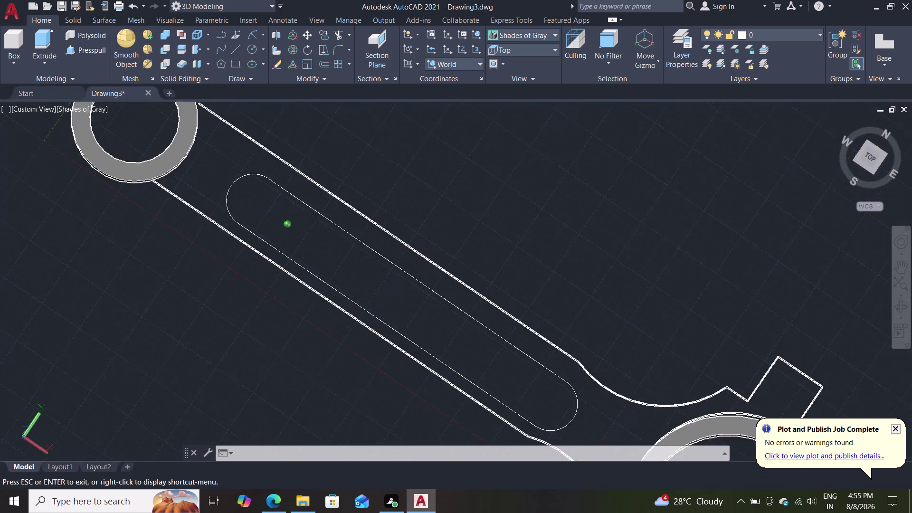
middle_drag(490, 383, 553, 349)
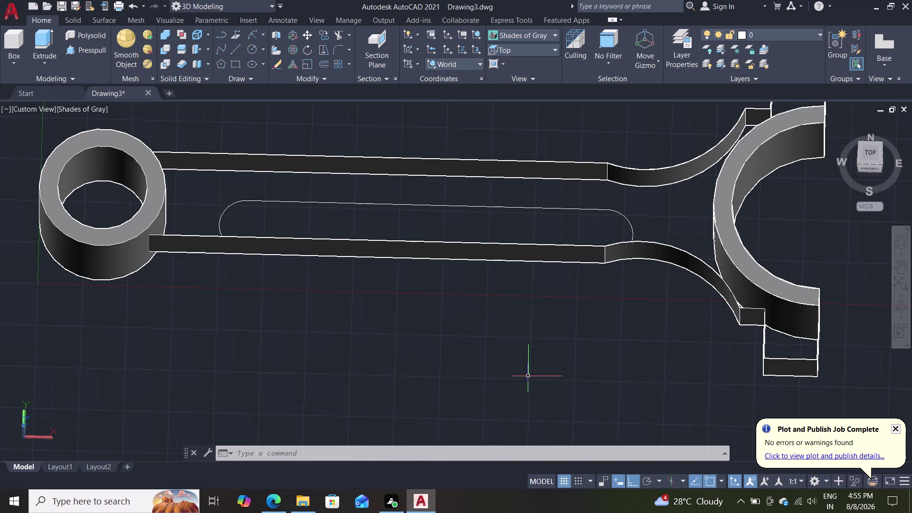
middle_drag(548, 334, 488, 255)
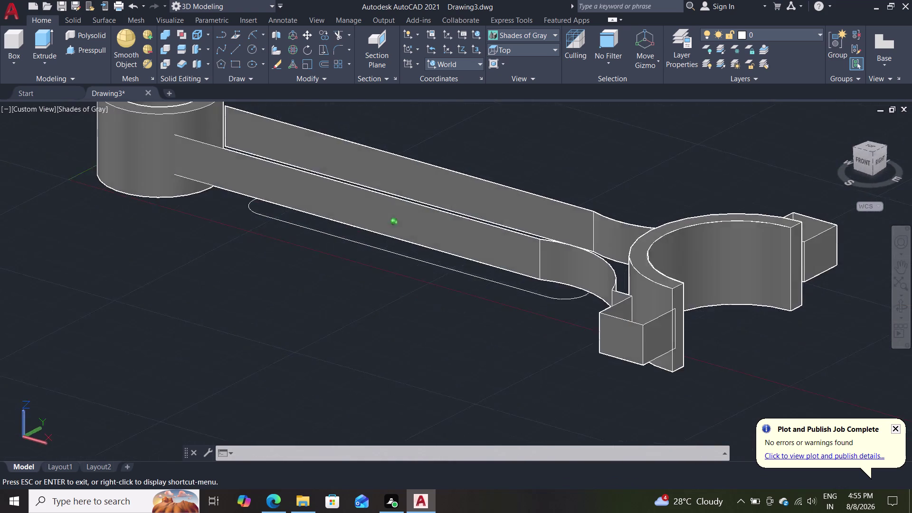
middle_drag(488, 254, 411, 239)
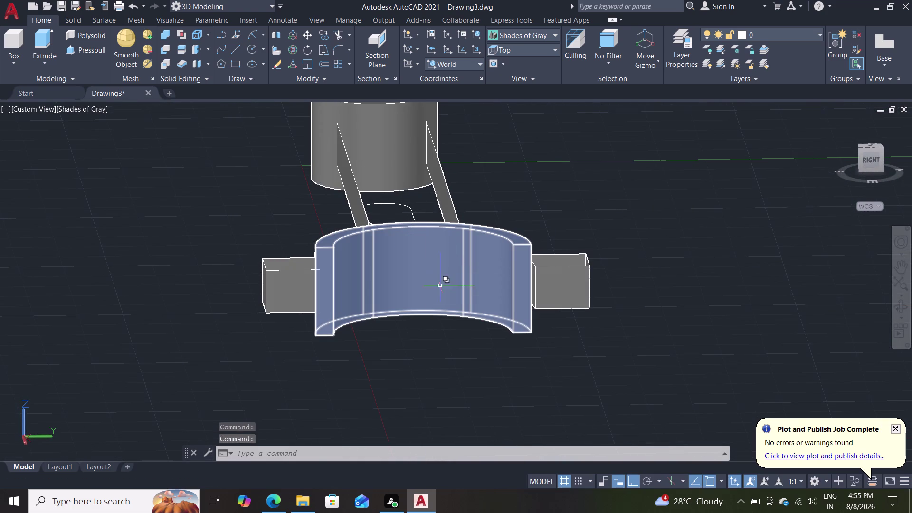
middle_drag(549, 360, 516, 332)
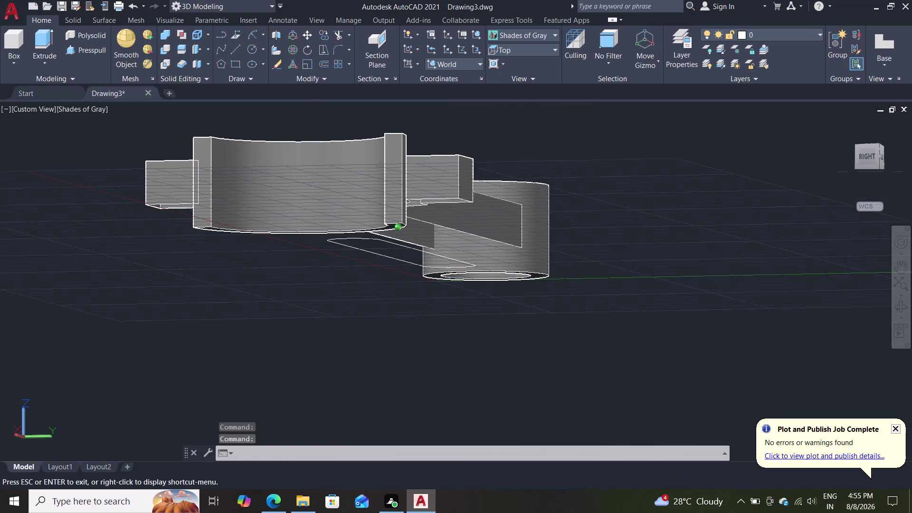
middle_drag(516, 331, 529, 368)
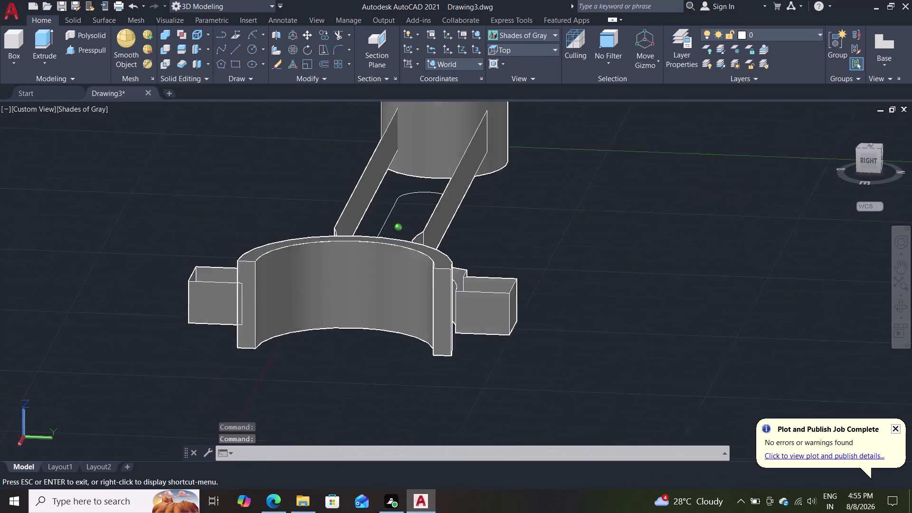
middle_drag(529, 369, 516, 351)
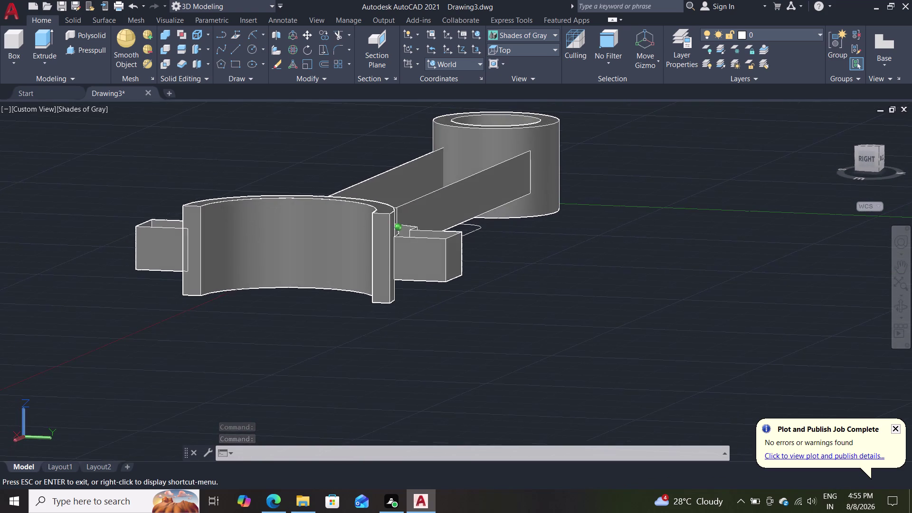
middle_drag(516, 352, 532, 384)
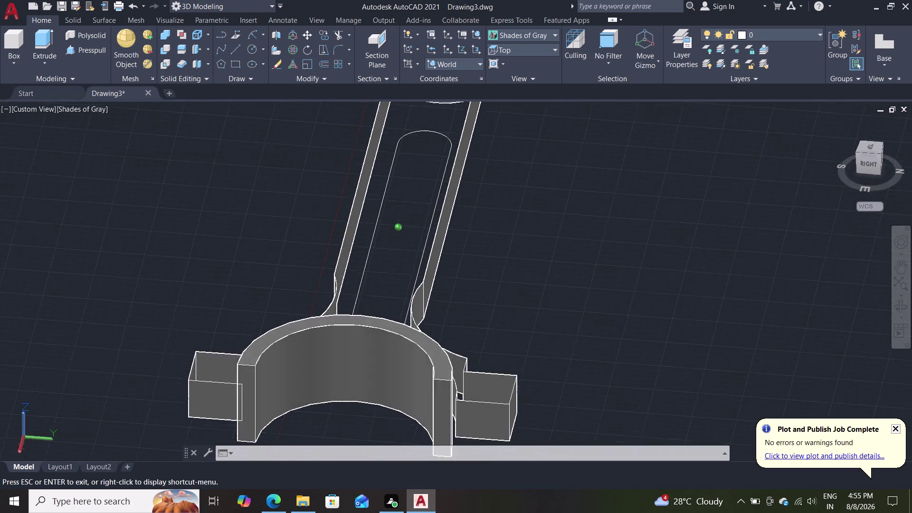
middle_drag(533, 385, 538, 373)
middle_drag(538, 372, 536, 362)
scroll(down, 3)
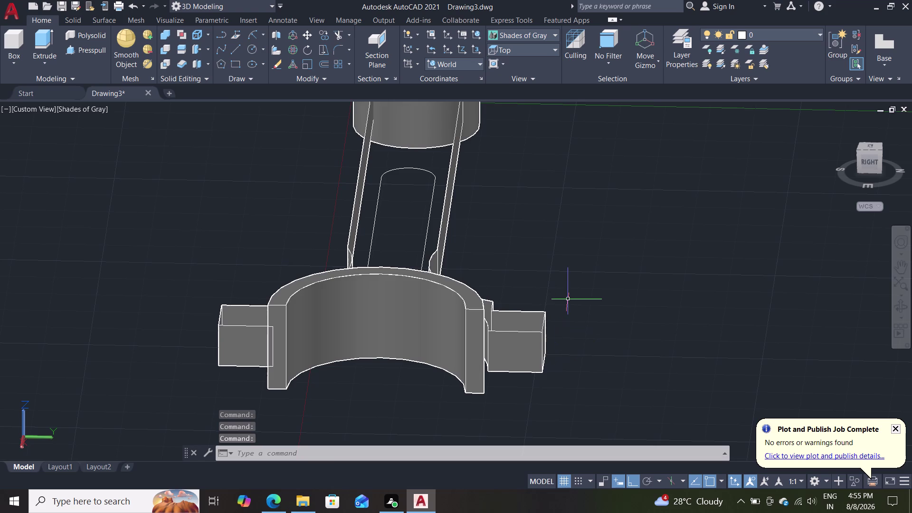
scroll(up, 3)
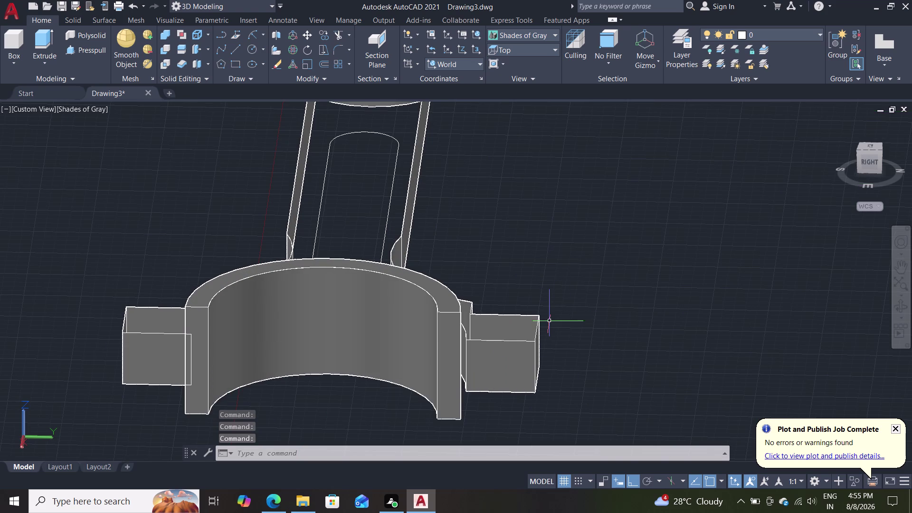
Move the extruded rod web and lug solid downward from the lug's lower corner.
key(m)
key(Return)
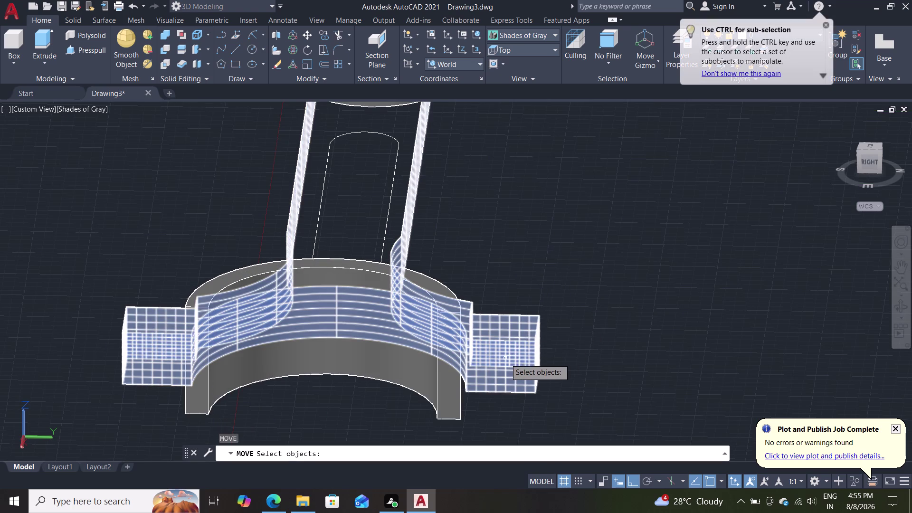
click(505, 358)
key(Return)
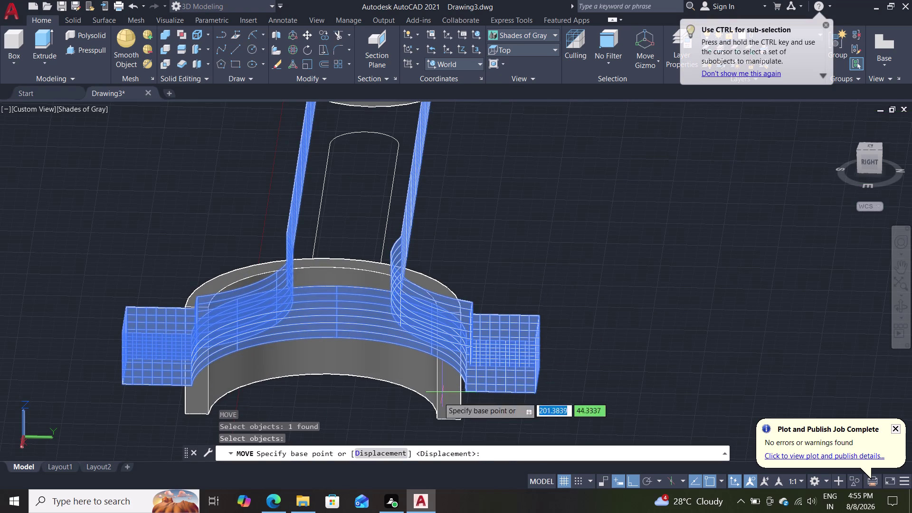
scroll(up, 3)
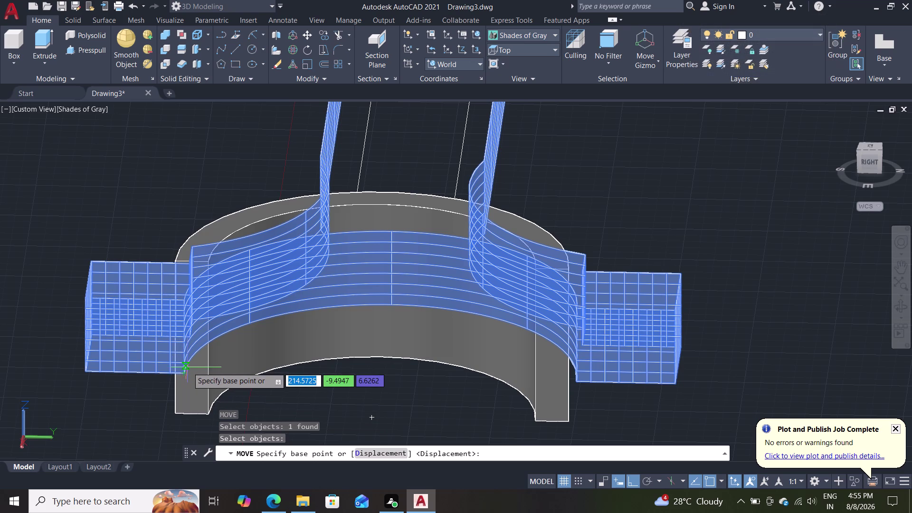
click(184, 370)
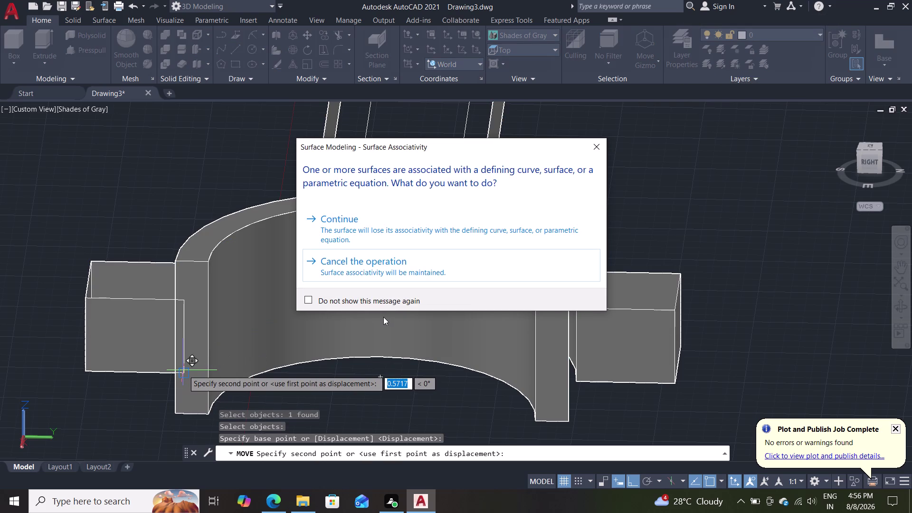
click(441, 231)
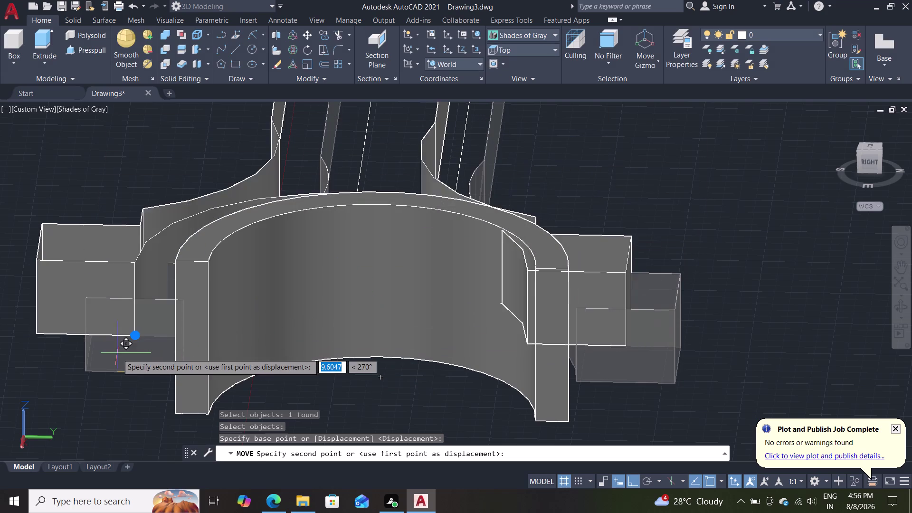
click(174, 371)
scroll(down, 3)
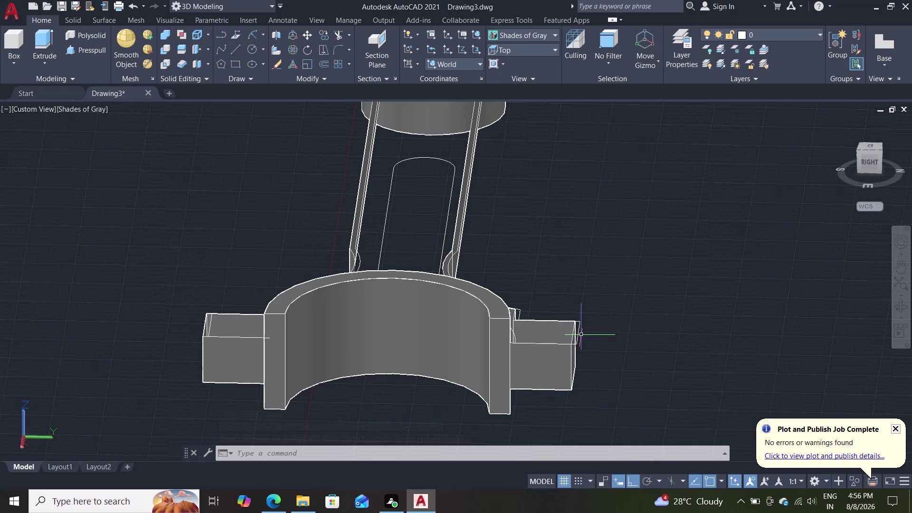
click(557, 373)
Erase the extruded web and lug solid, leaving its flat outline beside the rings.
key(Delete)
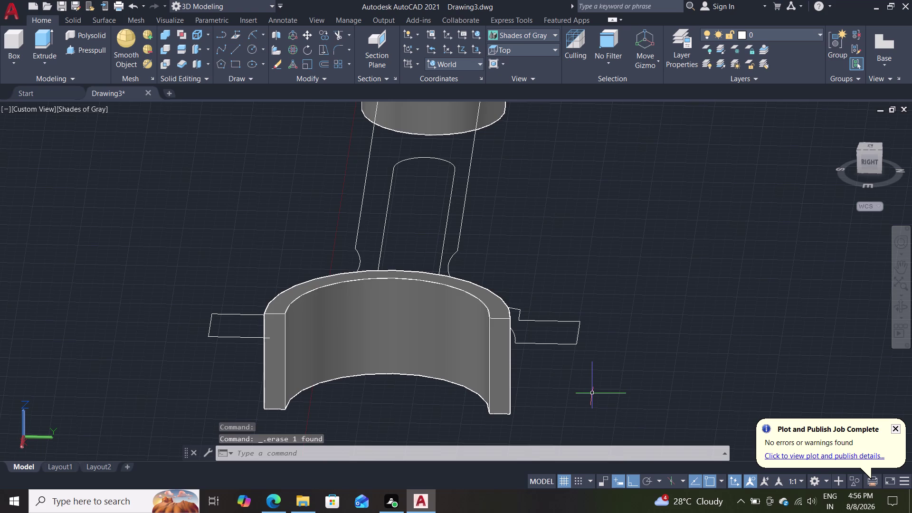
scroll(up, 3)
middle_drag(555, 383, 559, 346)
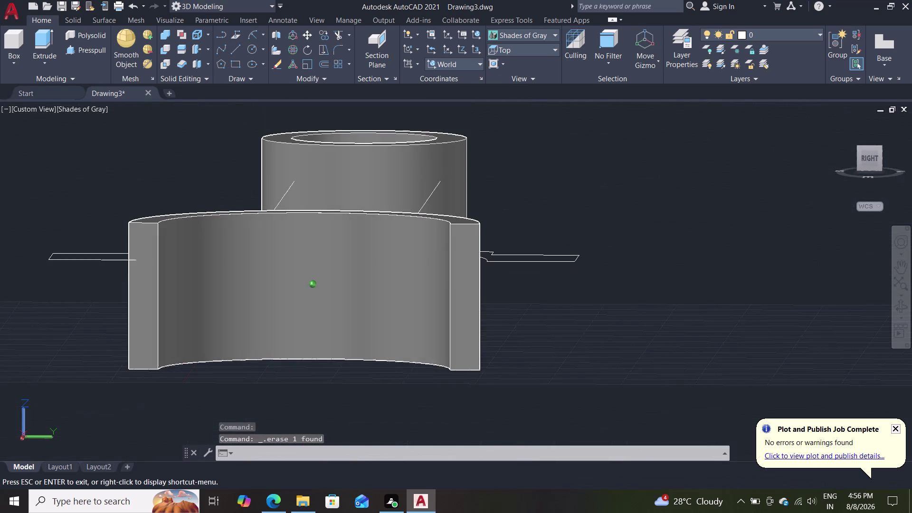
middle_drag(560, 346, 564, 367)
scroll(up, 3)
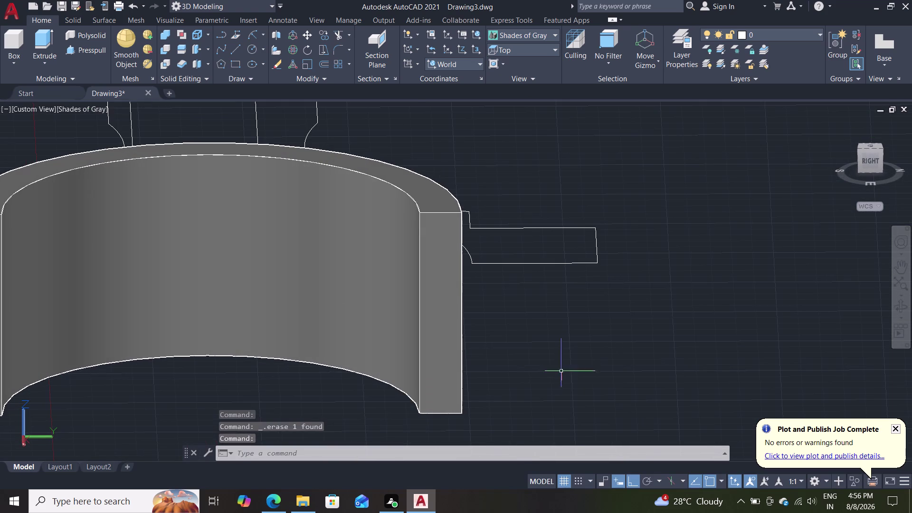
scroll(down, 3)
middle_click(565, 357)
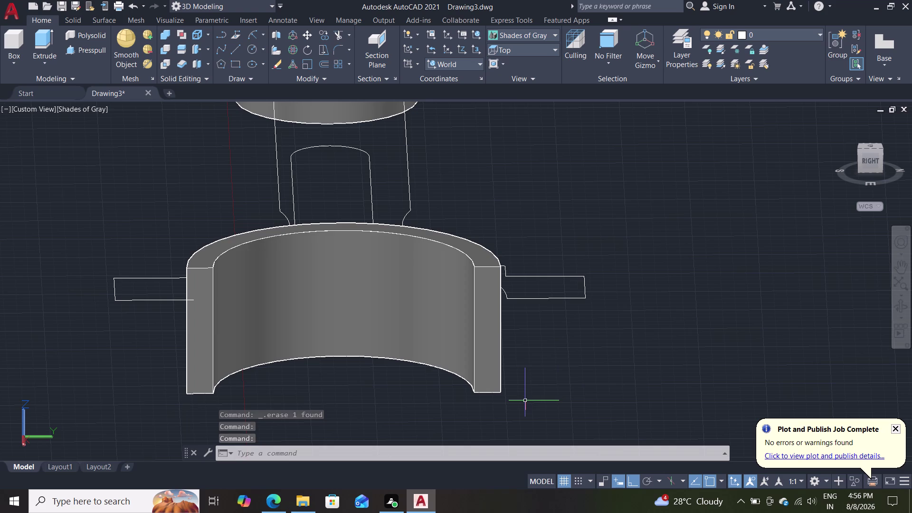
middle_drag(562, 356, 626, 342)
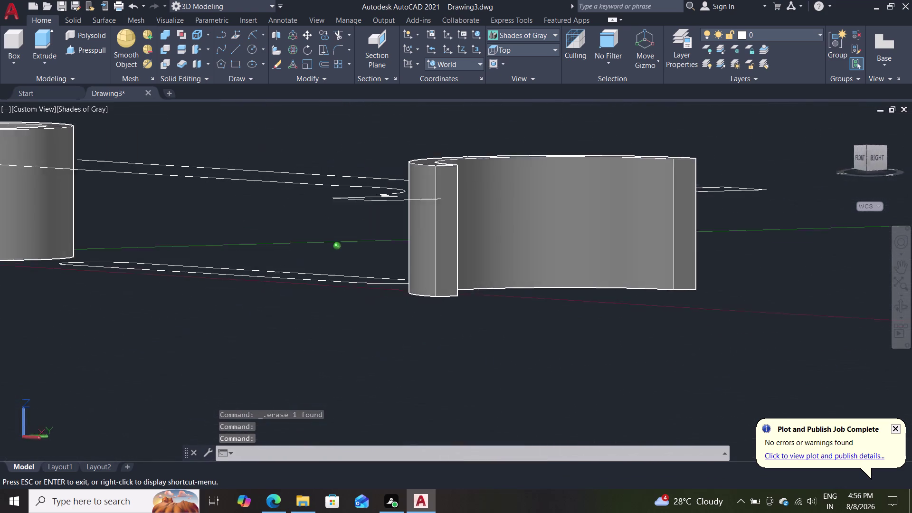
middle_drag(625, 342, 617, 393)
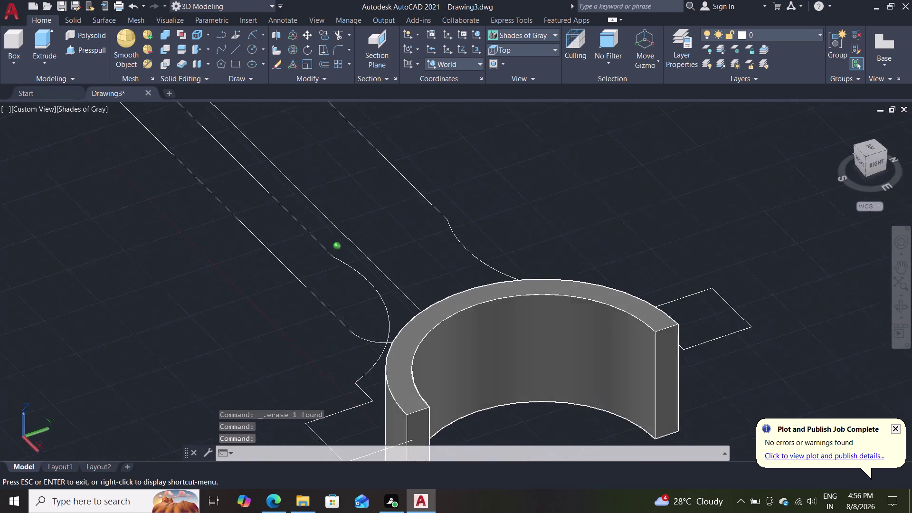
middle_drag(618, 393, 461, 386)
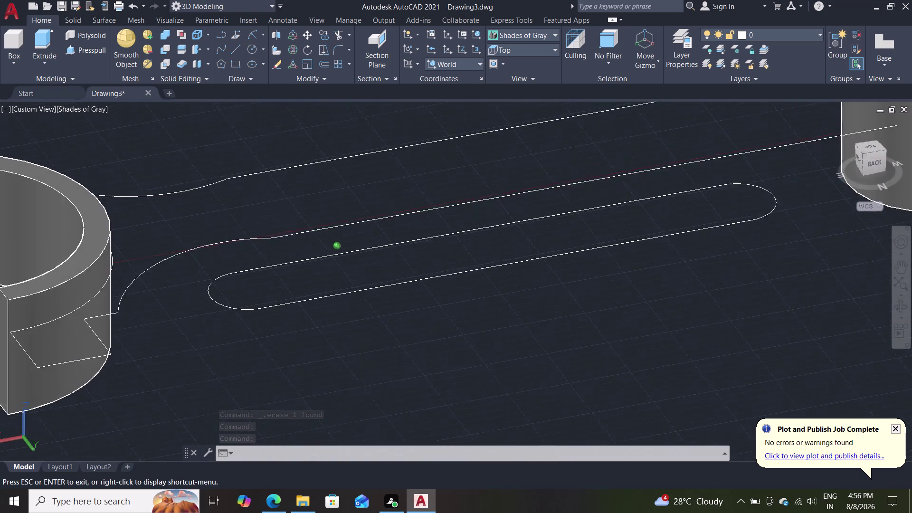
middle_drag(462, 386, 674, 366)
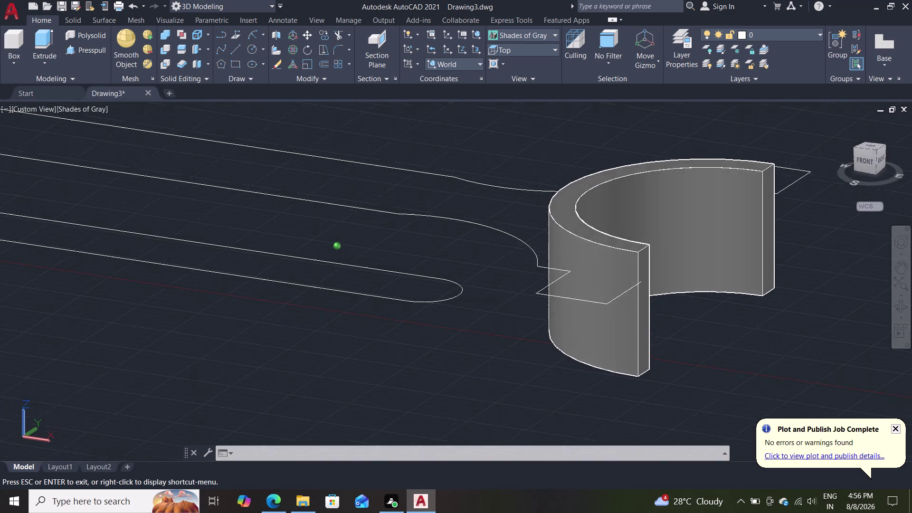
middle_drag(674, 367, 591, 363)
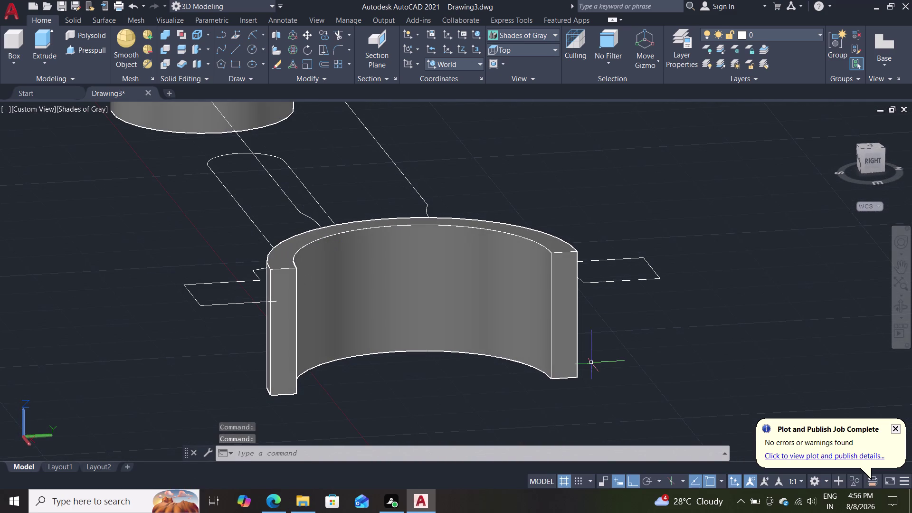
Move the rod profile outline up near the top of the end rings.
key(m)
key(Return)
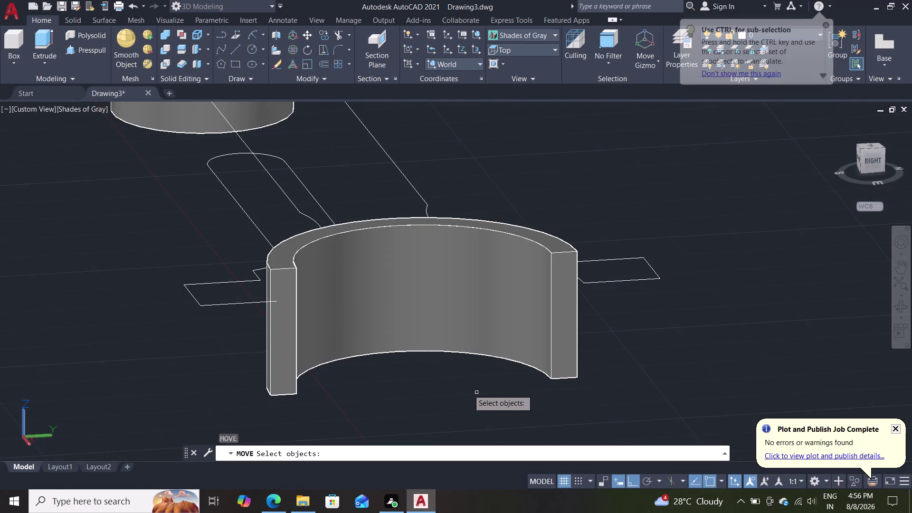
click(256, 303)
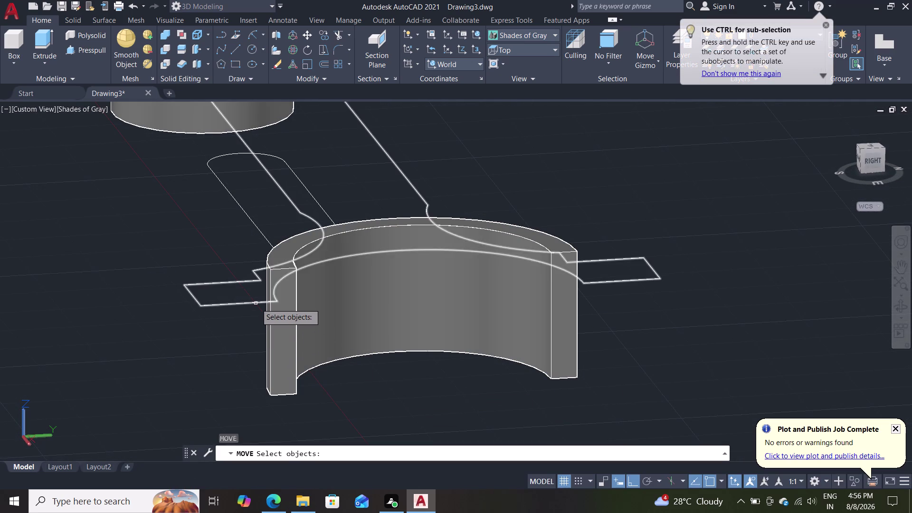
key(Return)
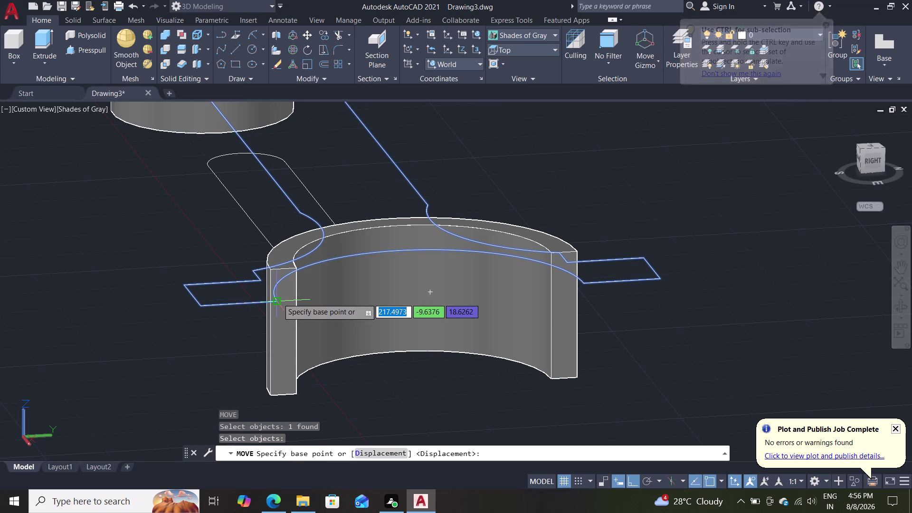
click(278, 298)
scroll(up, 3)
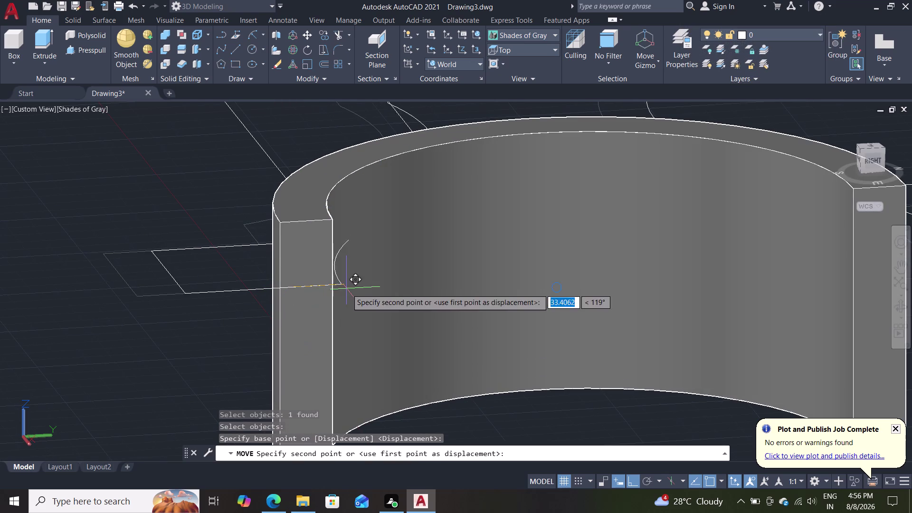
click(278, 290)
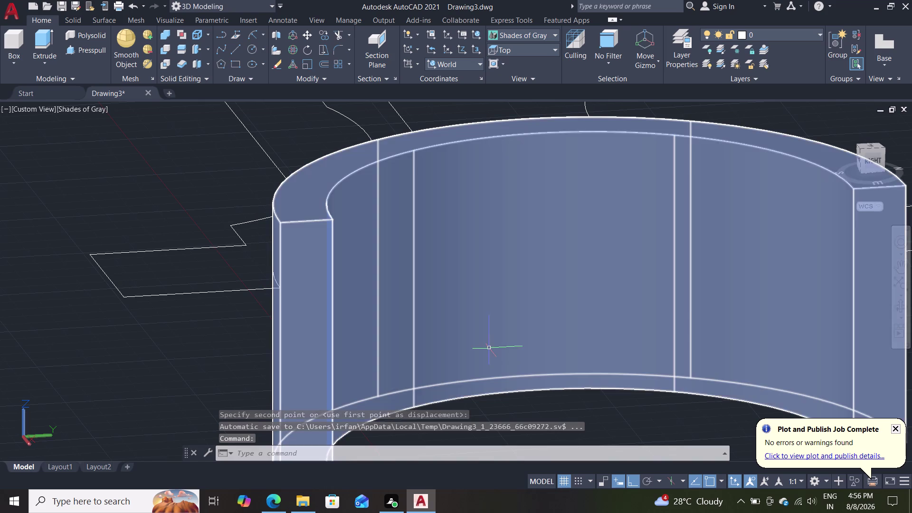
scroll(down, 3)
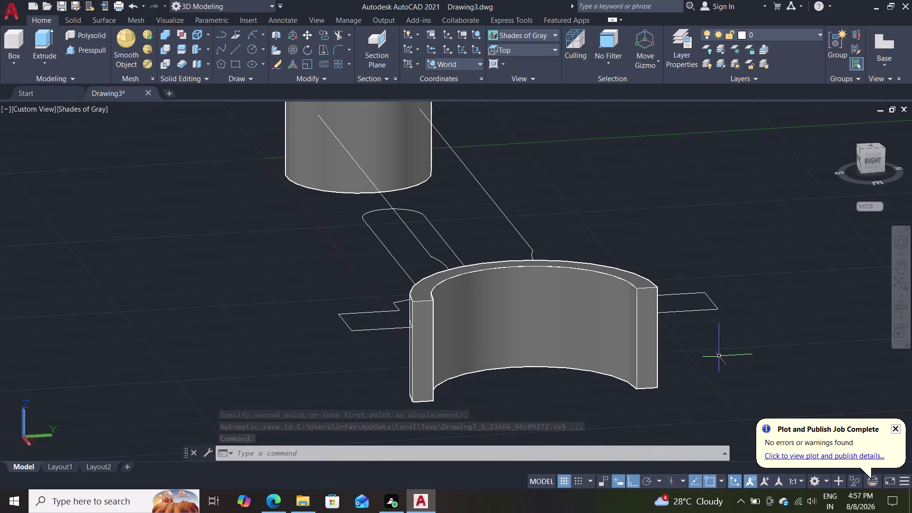
middle_drag(723, 354, 625, 361)
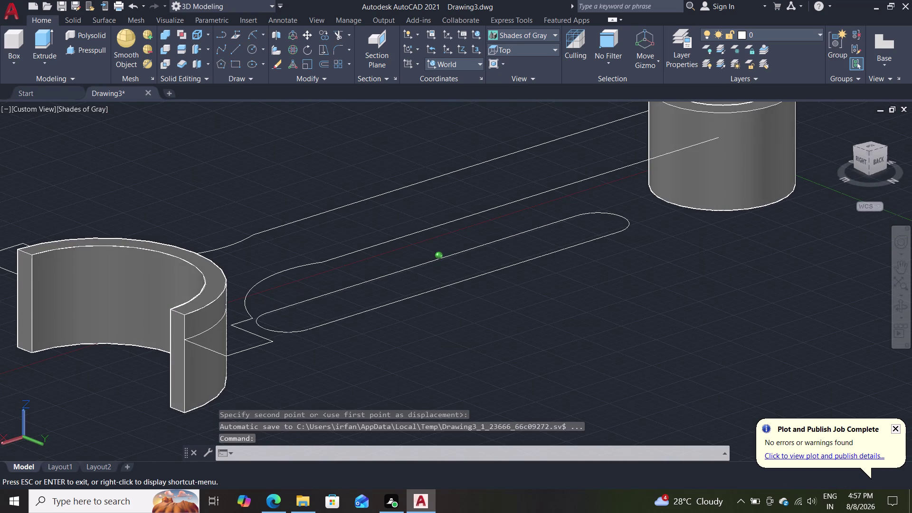
middle_drag(625, 360, 553, 381)
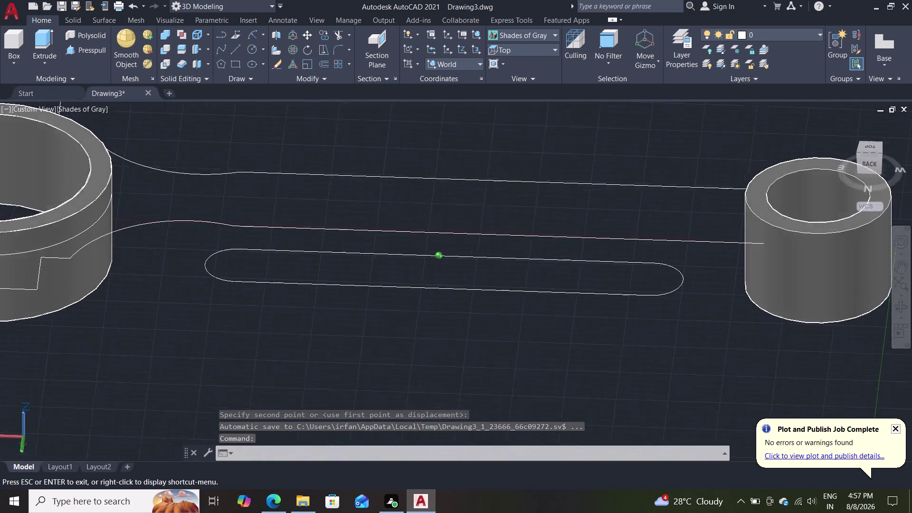
middle_drag(554, 381, 858, 323)
Switch to SW Isometric view, then start and cancel a press-pull on the rod outline.
click(532, 52)
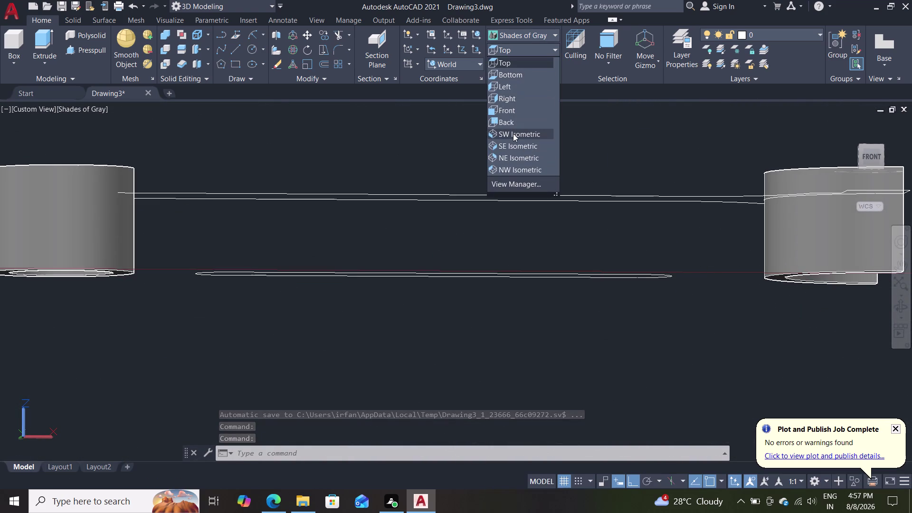
click(513, 133)
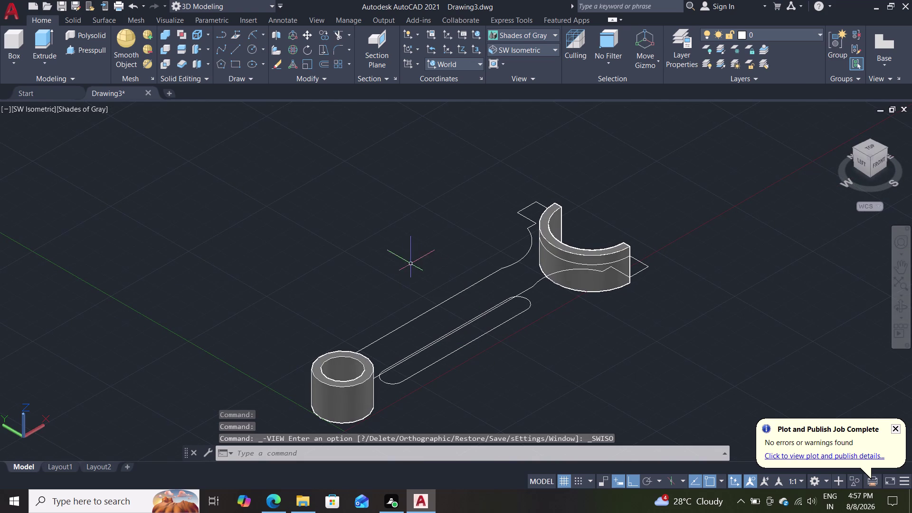
click(89, 47)
click(420, 316)
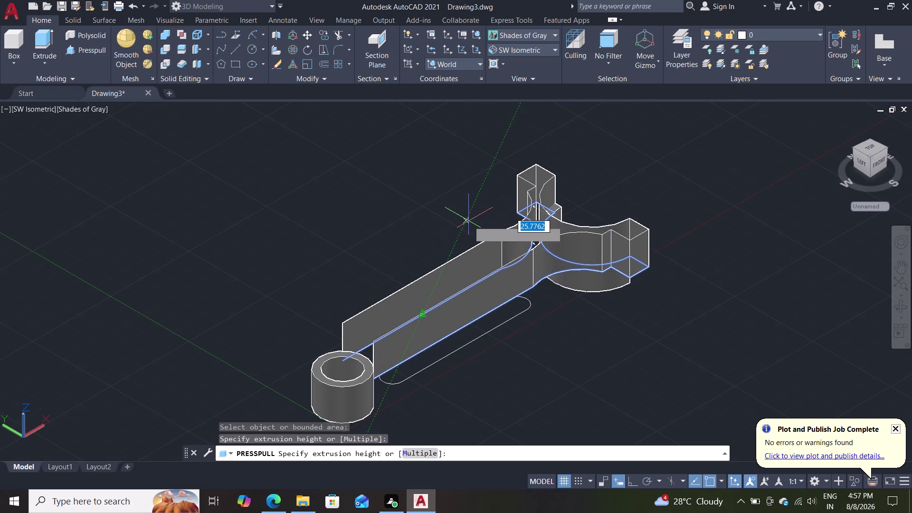
key(Escape)
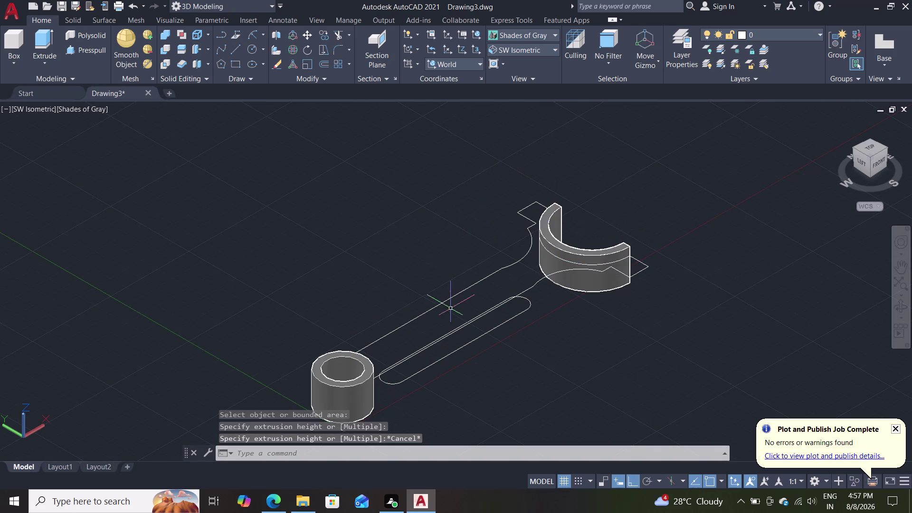
middle_drag(534, 373, 486, 426)
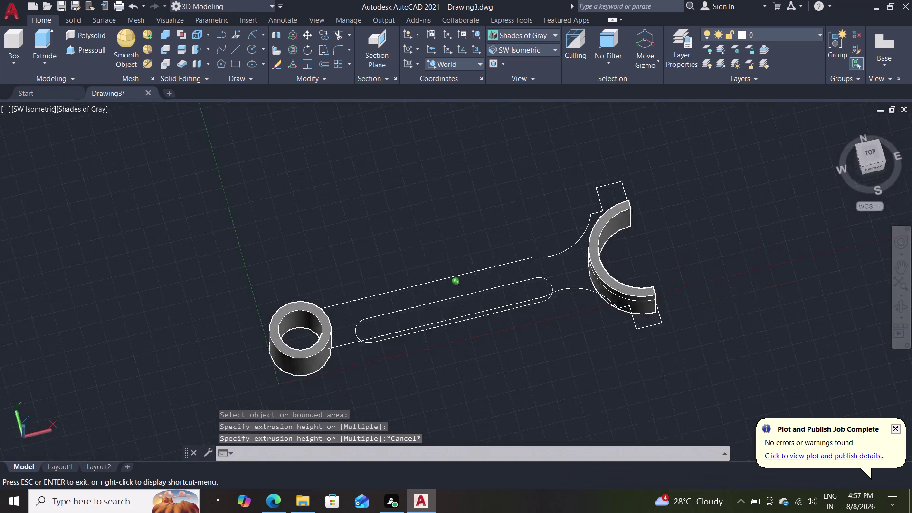
Set the Top preset view, leaving the visual style unchanged.
middle_drag(485, 425, 462, 453)
middle_drag(425, 371, 405, 400)
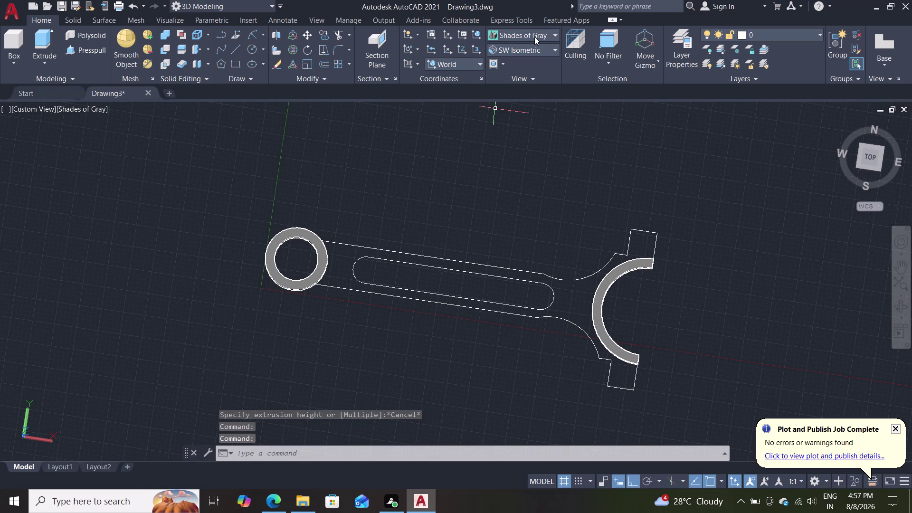
click(535, 36)
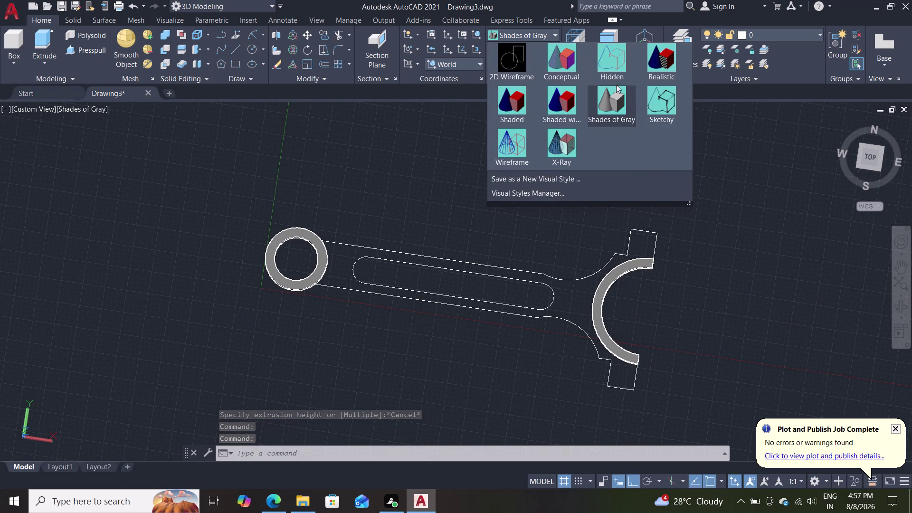
click(547, 36)
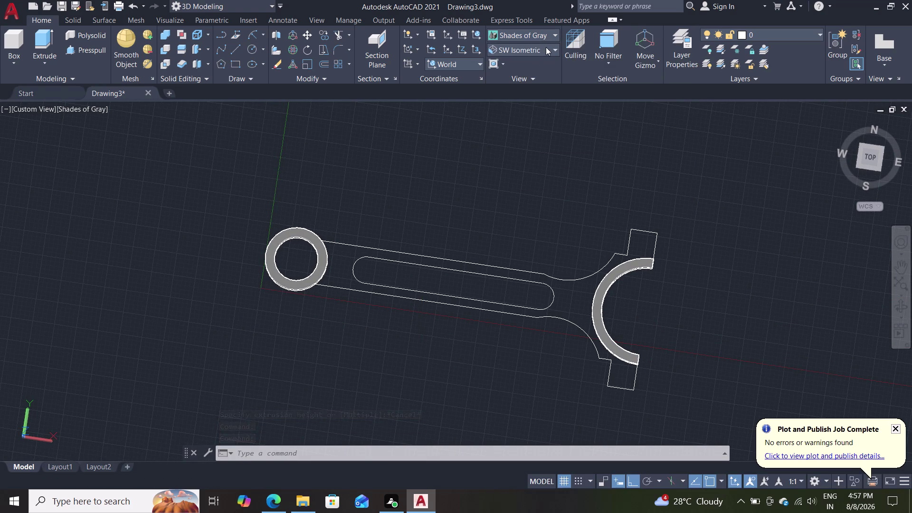
click(546, 47)
click(532, 66)
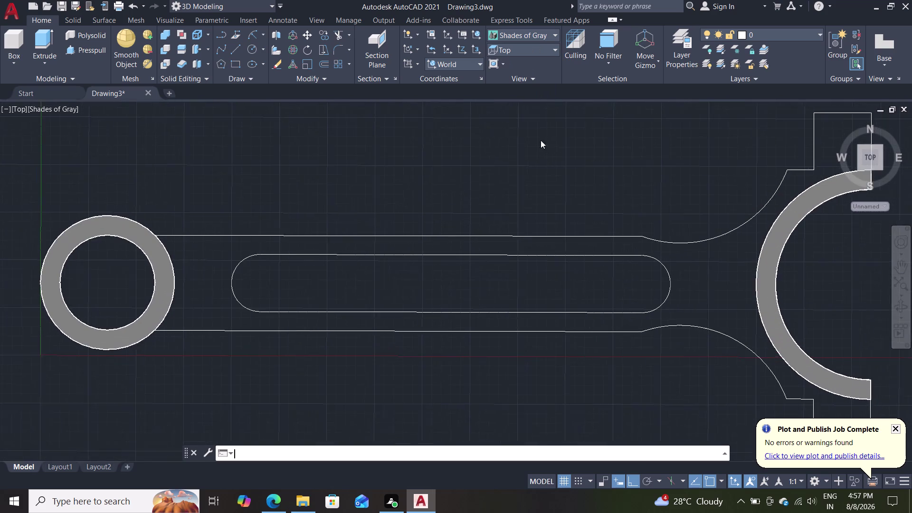
scroll(up, 3)
scroll(down, 3)
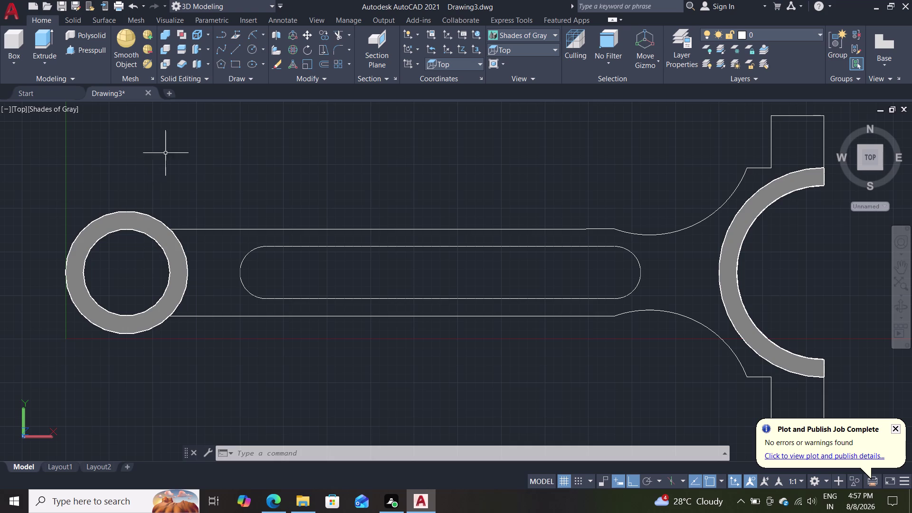
click(251, 39)
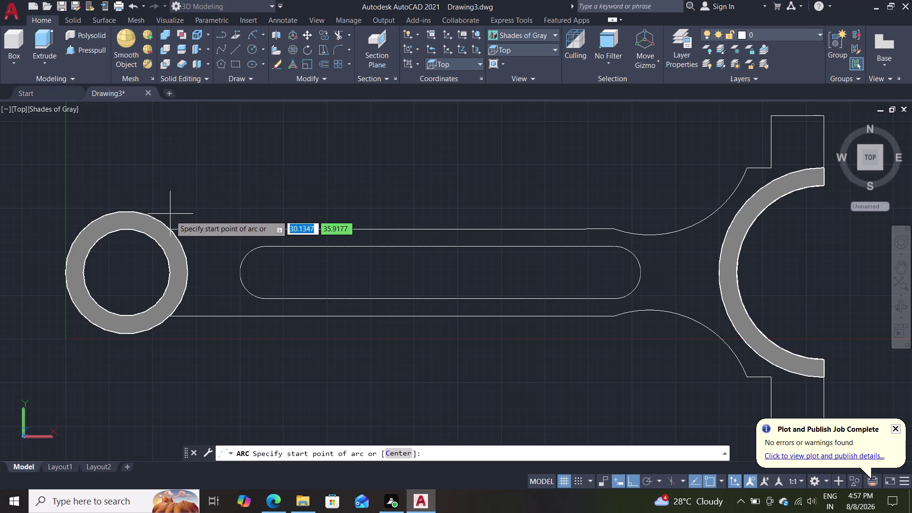
click(170, 229)
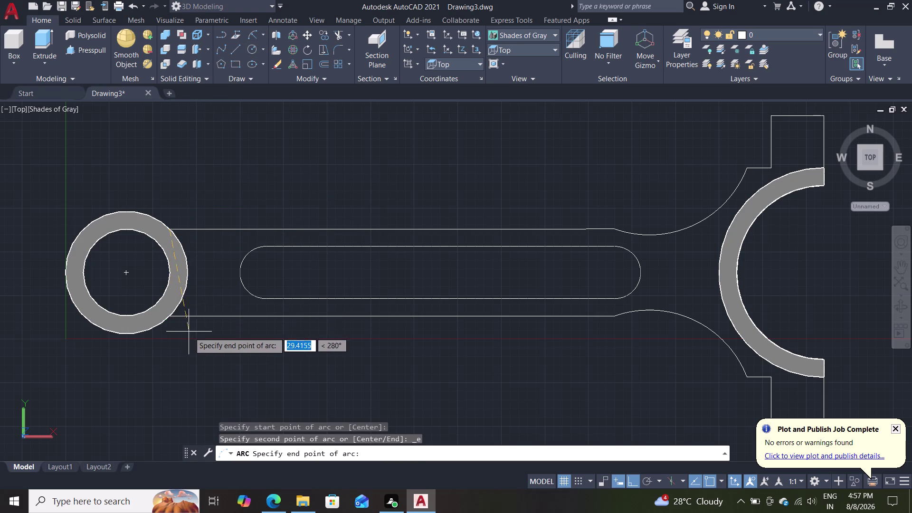
scroll(up, 3)
middle_drag(182, 335, 186, 304)
middle_drag(183, 346, 186, 327)
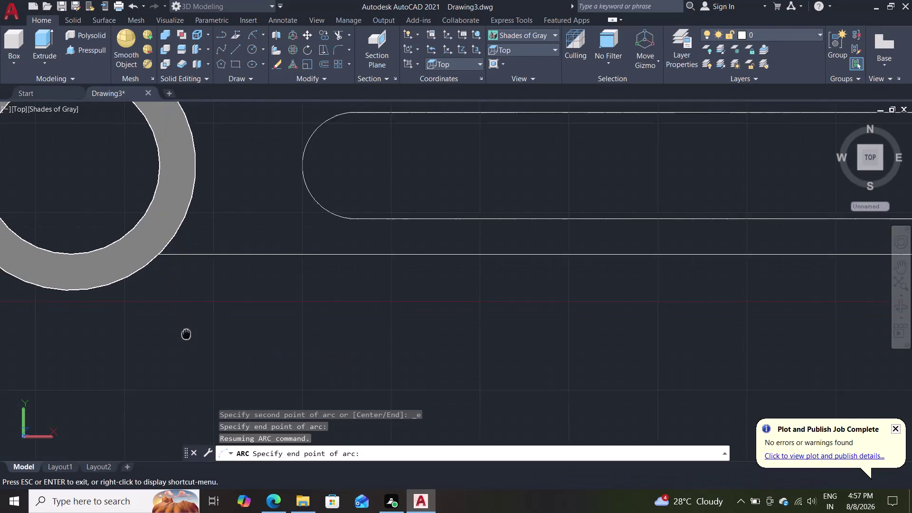
middle_drag(186, 327, 186, 294)
scroll(down, 3)
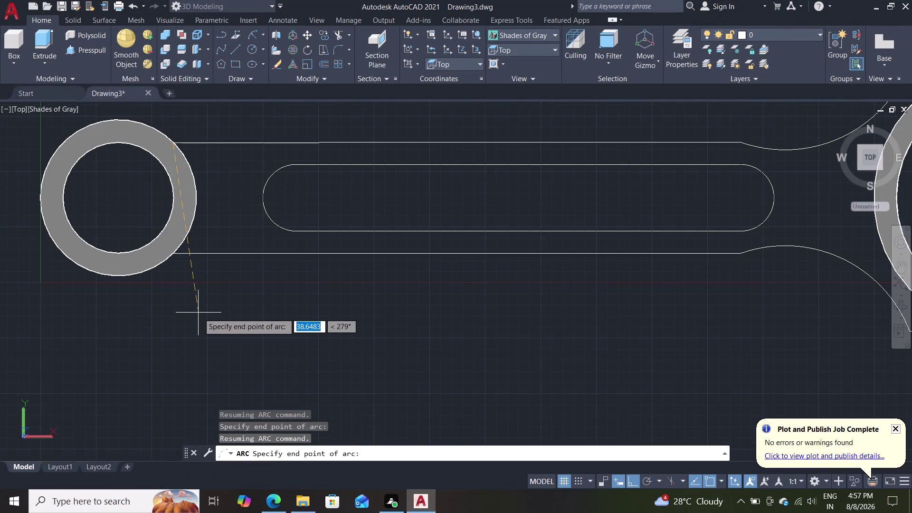
middle_drag(199, 313, 200, 261)
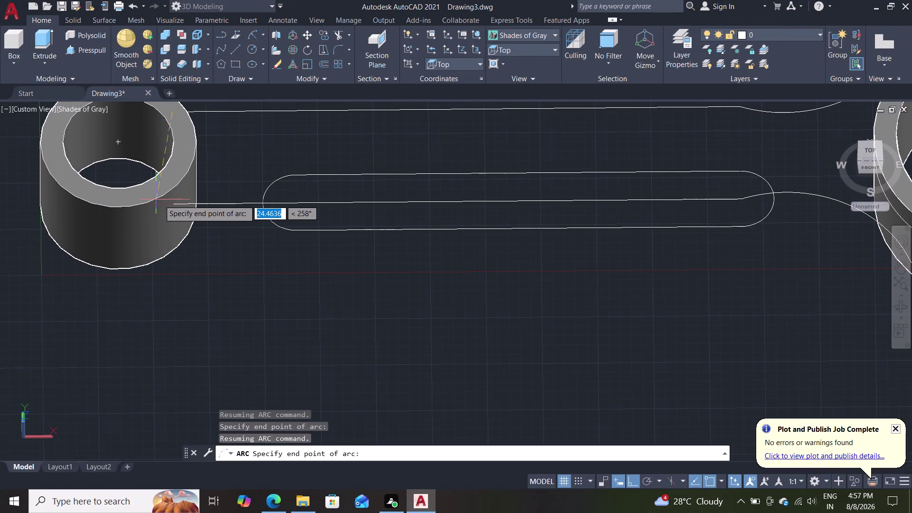
click(173, 204)
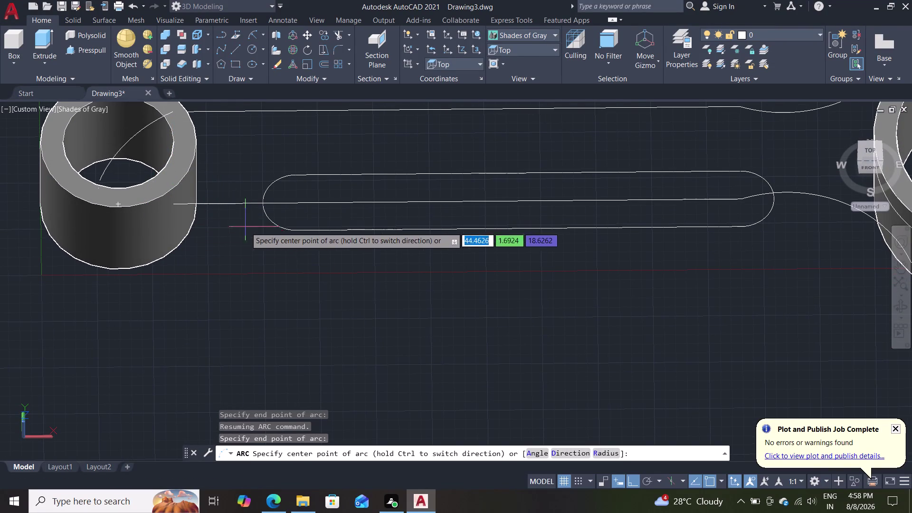
key(Escape)
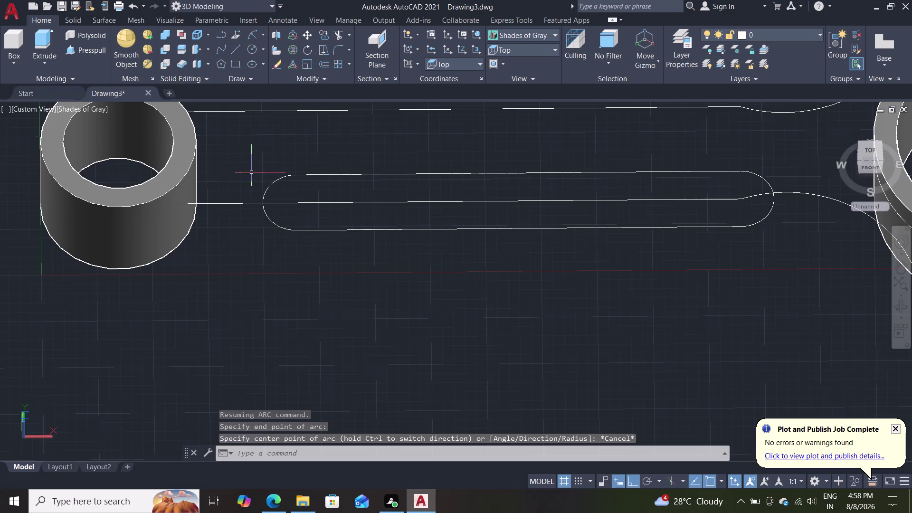
click(262, 39)
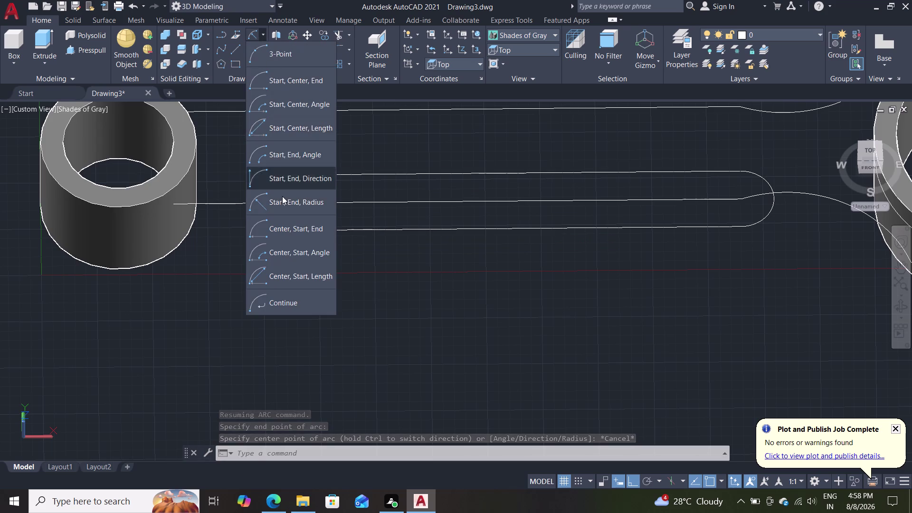
click(286, 206)
click(173, 204)
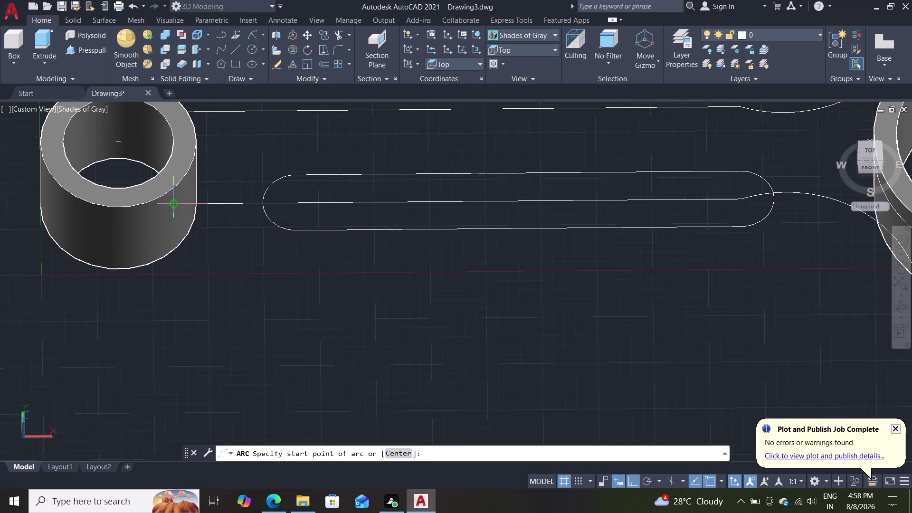
scroll(down, 3)
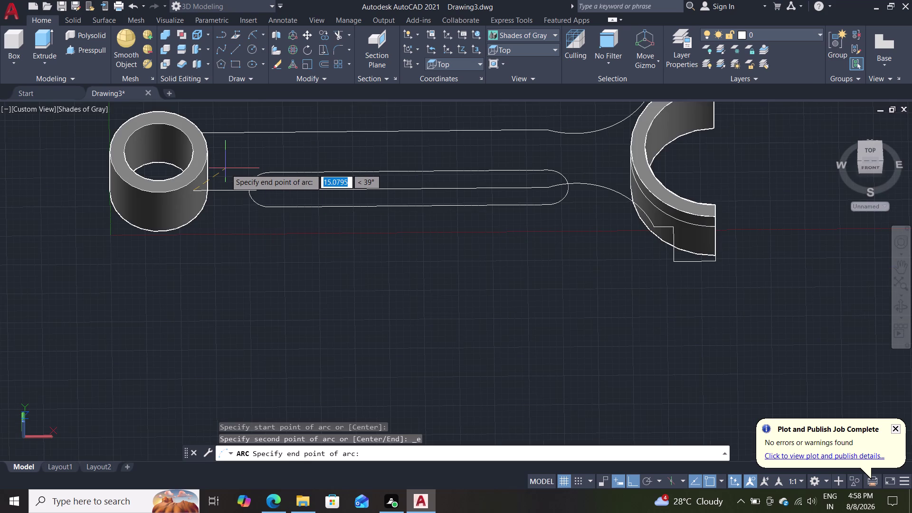
scroll(up, 3)
middle_drag(224, 168, 212, 284)
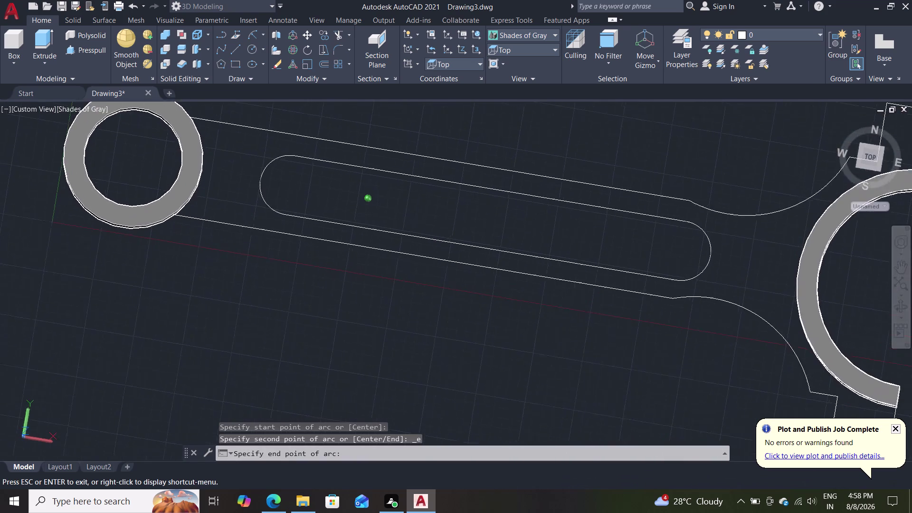
middle_drag(212, 284, 494, 223)
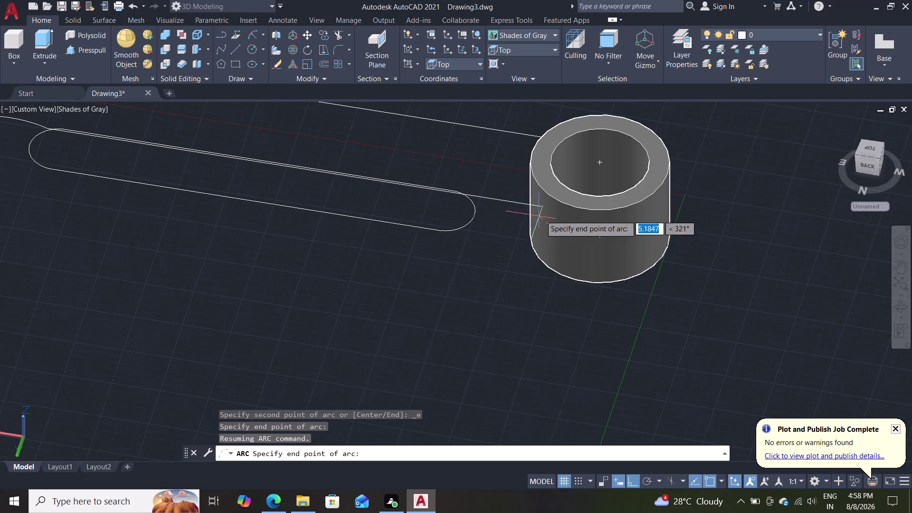
scroll(up, 3)
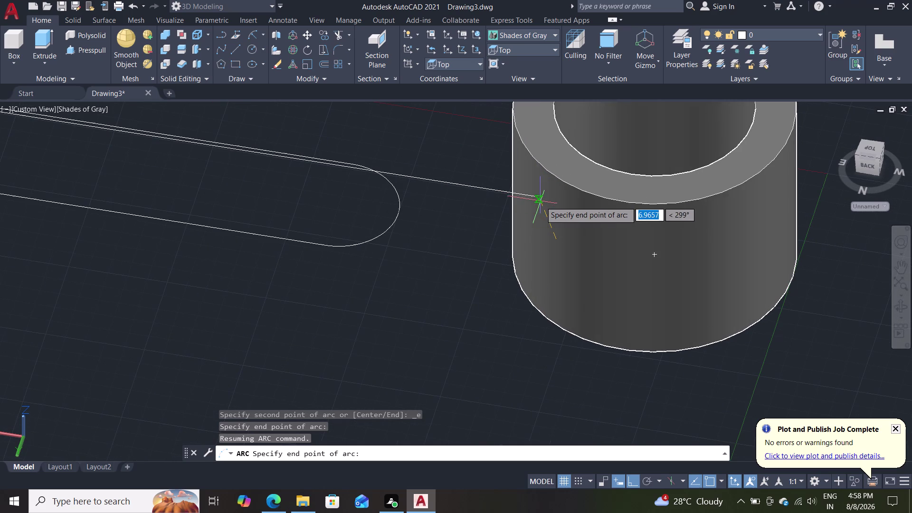
click(537, 197)
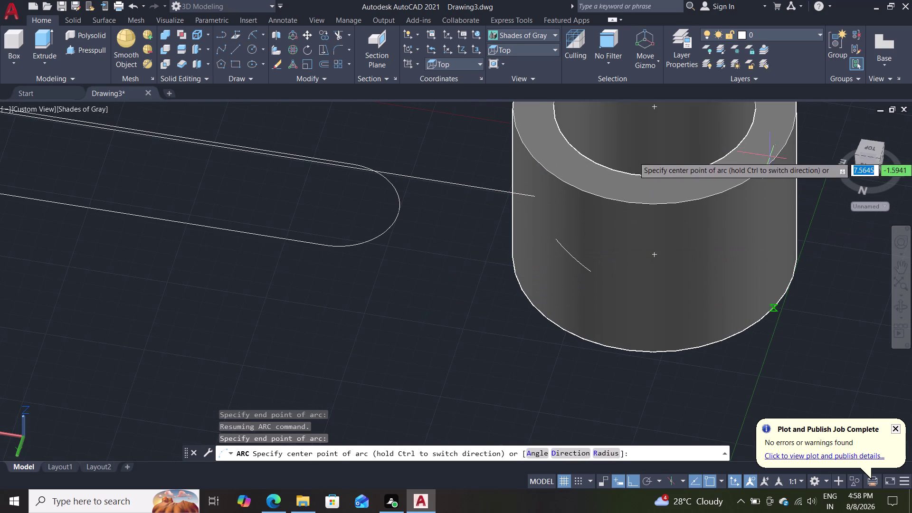
key(Escape)
scroll(down, 3)
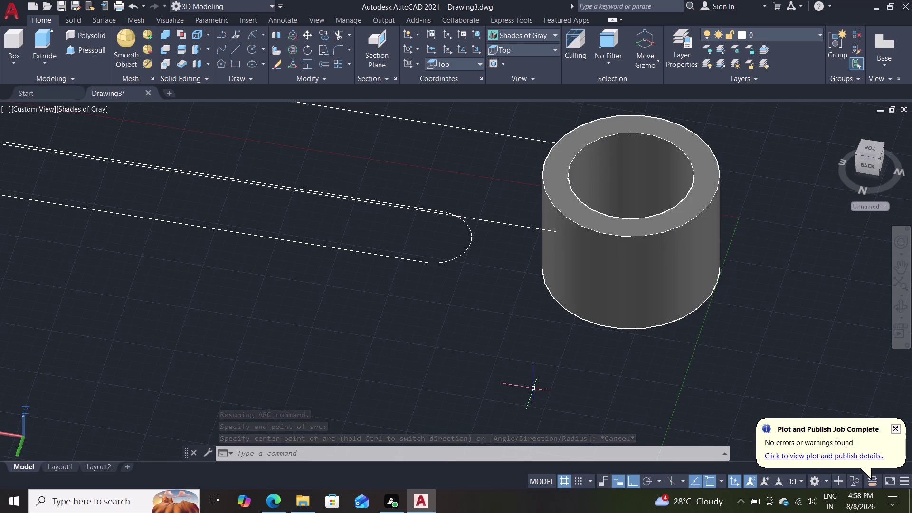
Adjust the view around the cylinder and switch to the SW Isometric preset view.
middle_drag(533, 390, 189, 326)
middle_drag(531, 313, 531, 354)
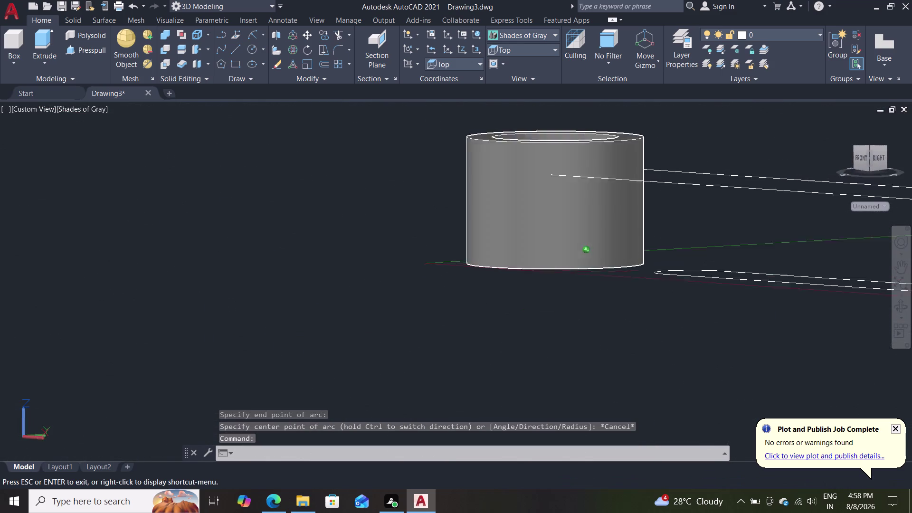
middle_drag(531, 353, 568, 372)
click(540, 45)
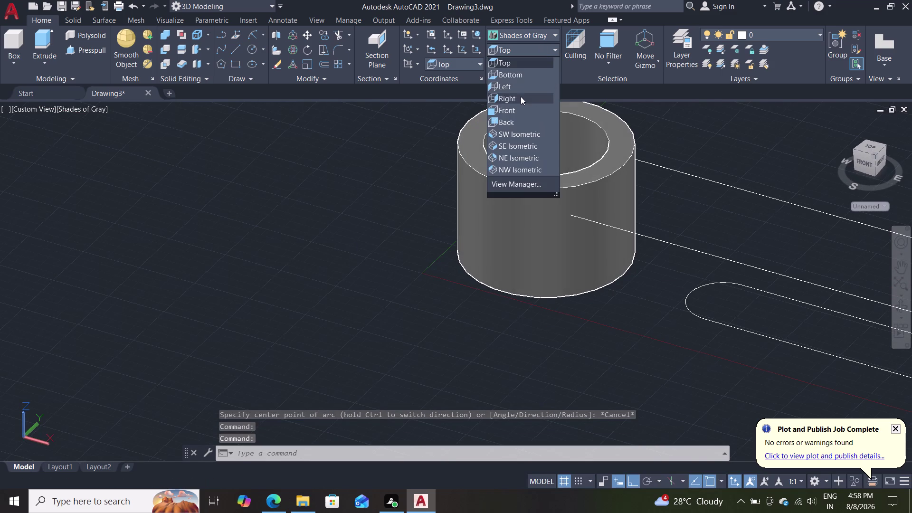
click(513, 132)
Zoom, pan and orbit until the whole connecting rod is seen from above.
scroll(up, 3)
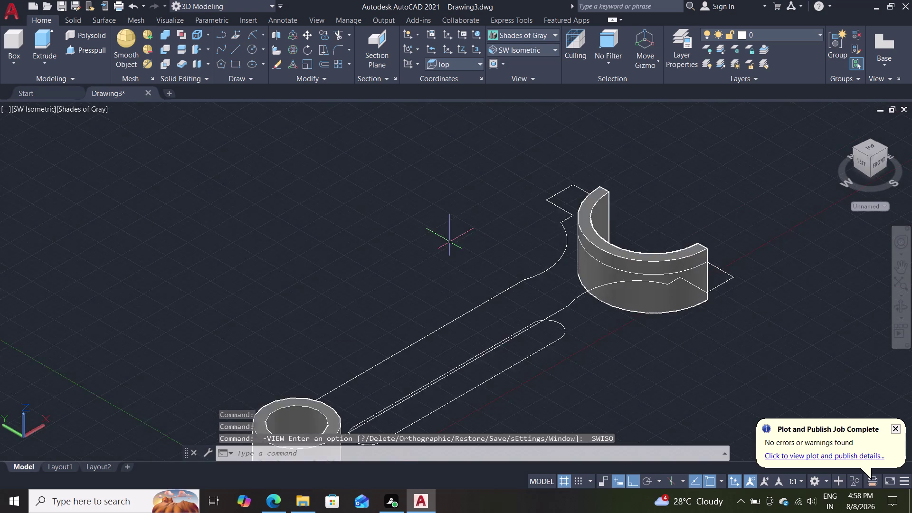
scroll(up, 3)
middle_drag(436, 229, 300, 148)
scroll(down, 3)
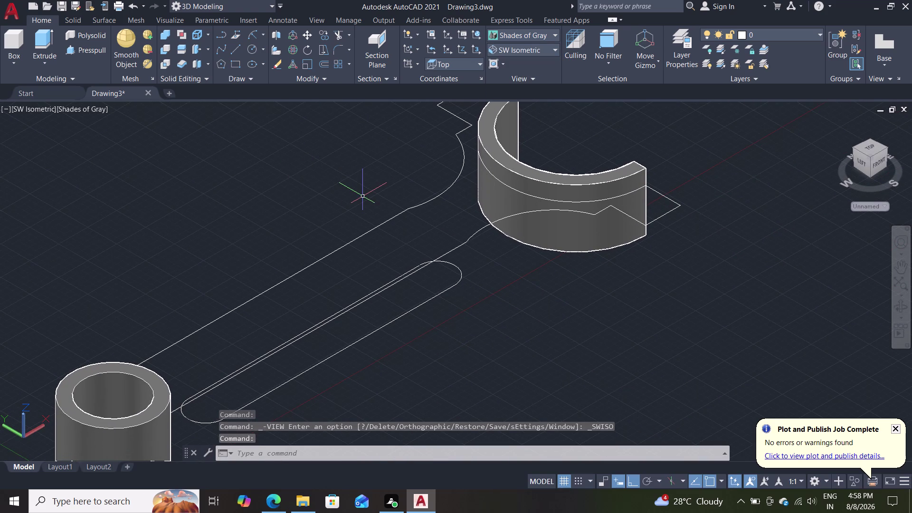
scroll(down, 3)
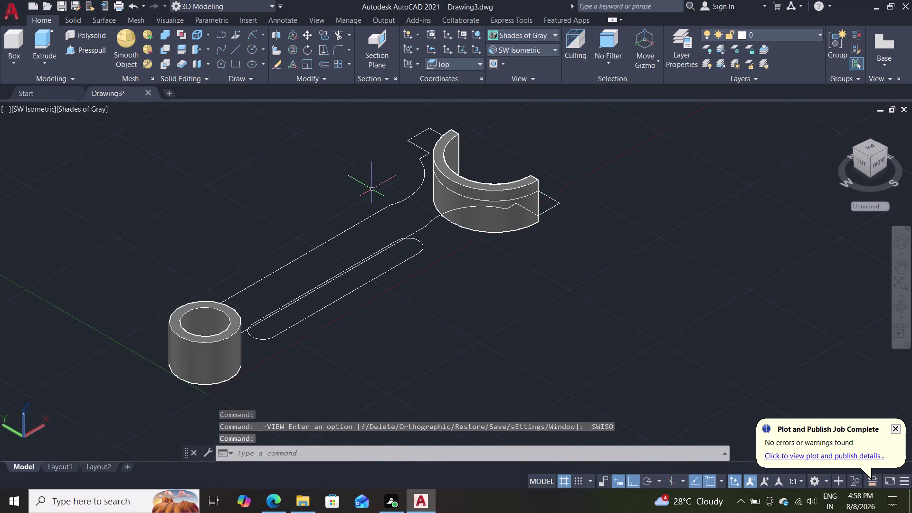
middle_drag(377, 159, 291, 192)
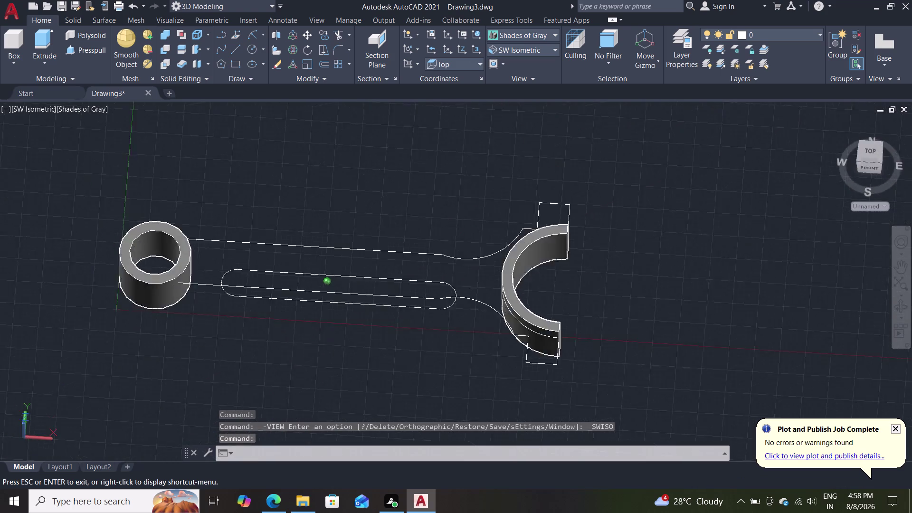
middle_drag(291, 192, 295, 237)
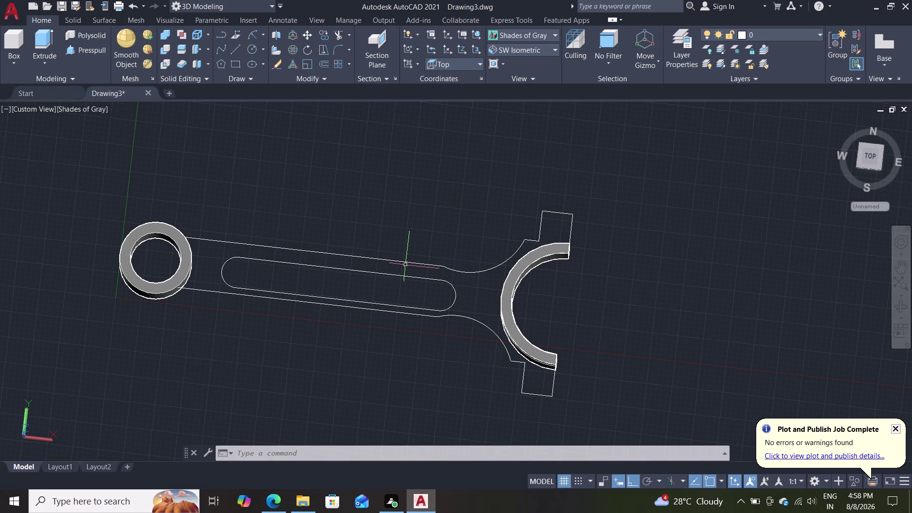
Start a line at the small-end ring, place two points, then cancel it.
key(l)
key(Return)
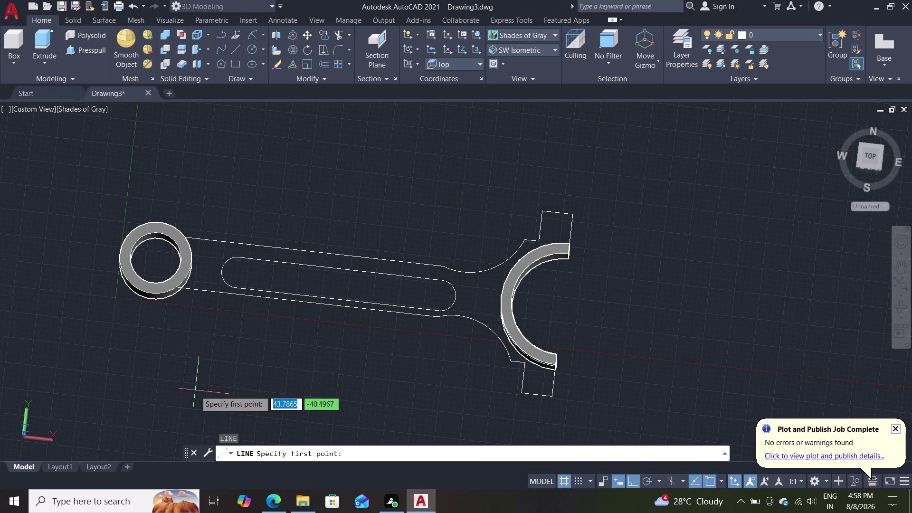
middle_drag(225, 379, 243, 303)
scroll(up, 3)
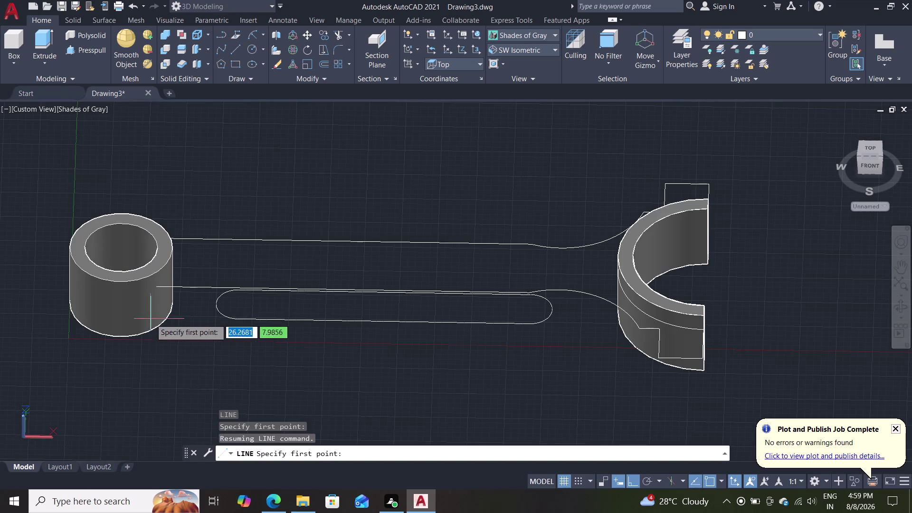
click(154, 288)
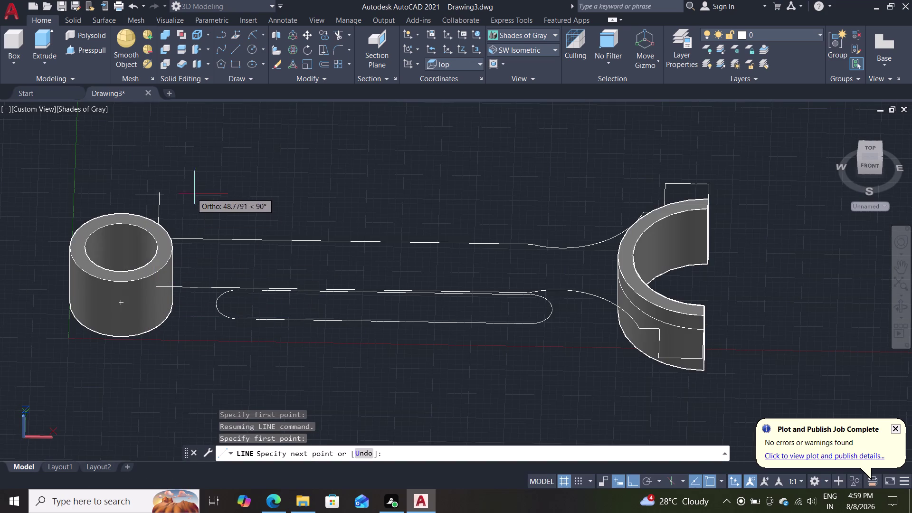
middle_drag(185, 203, 57, 274)
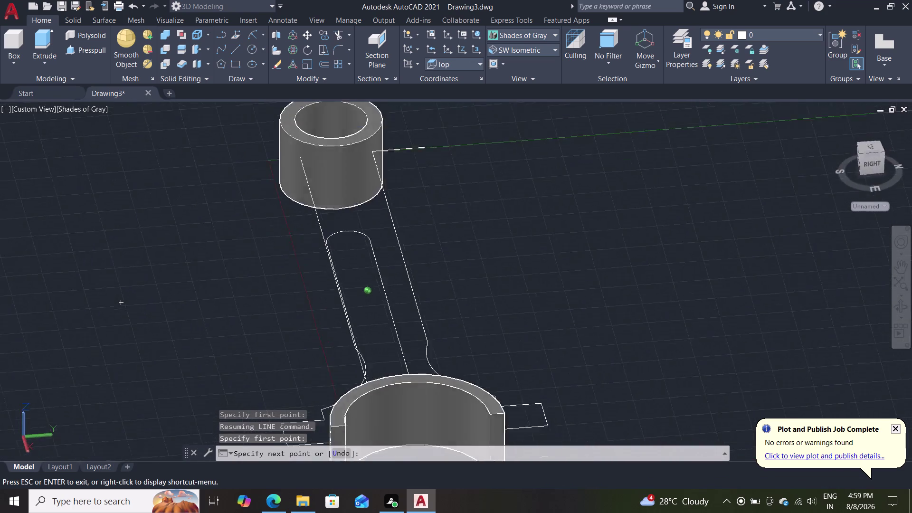
middle_drag(57, 274, 0, 234)
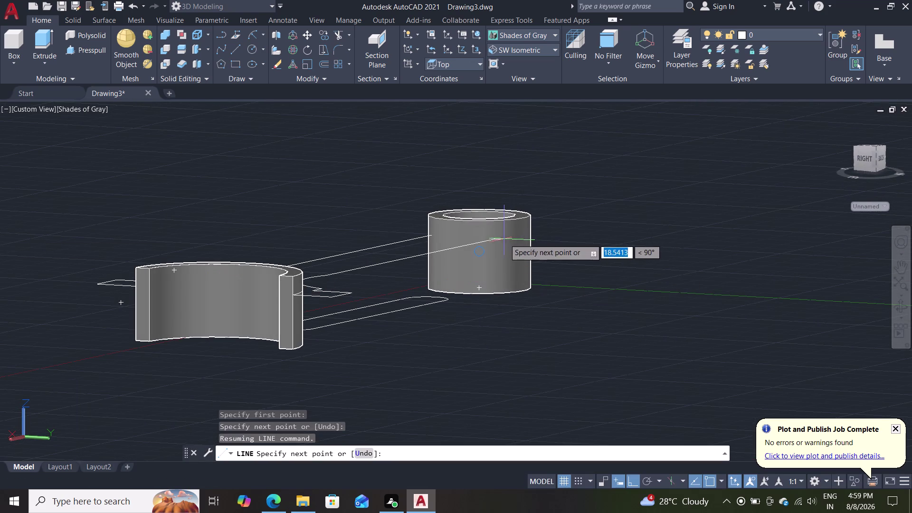
click(497, 240)
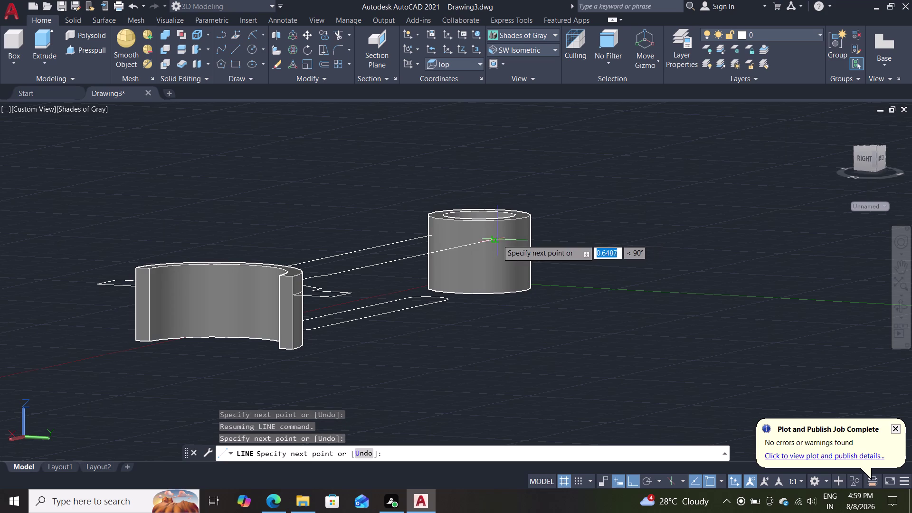
key(Escape)
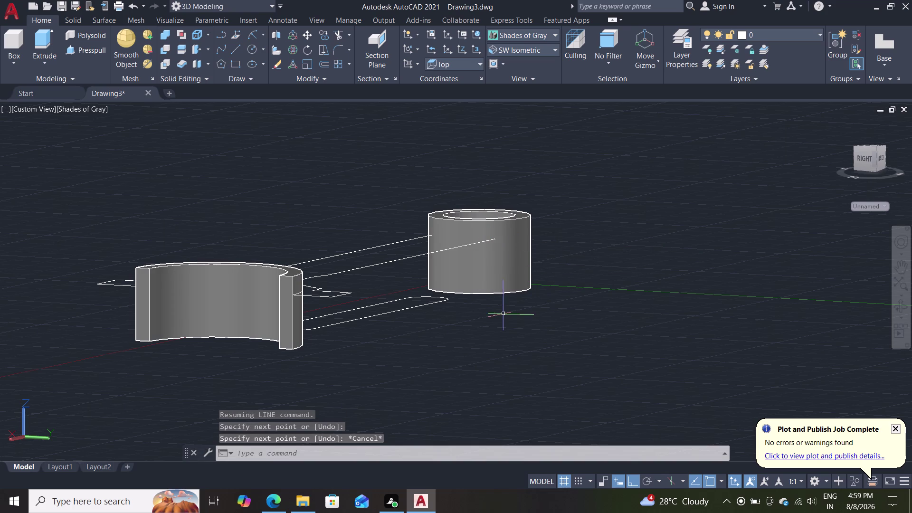
Orbit the model back to a top-down view of the rod.
middle_drag(507, 340, 661, 335)
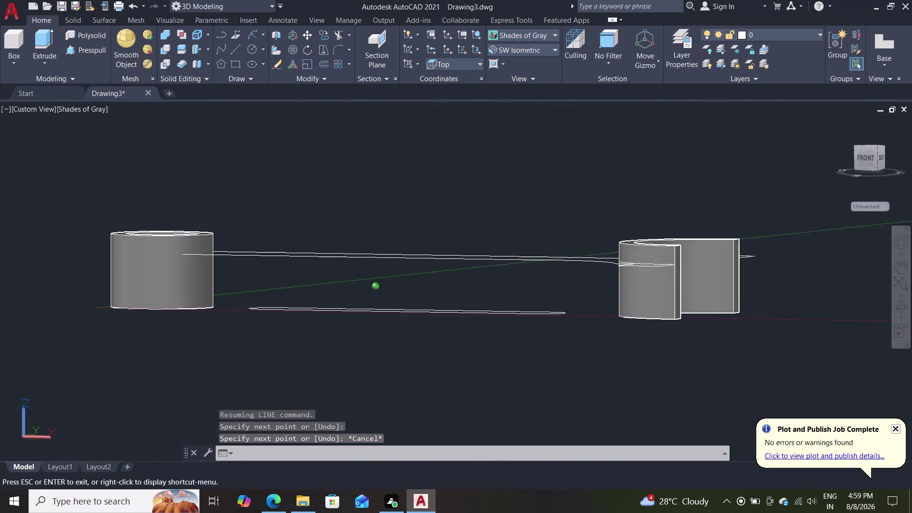
middle_drag(662, 335, 662, 334)
middle_drag(451, 189, 475, 326)
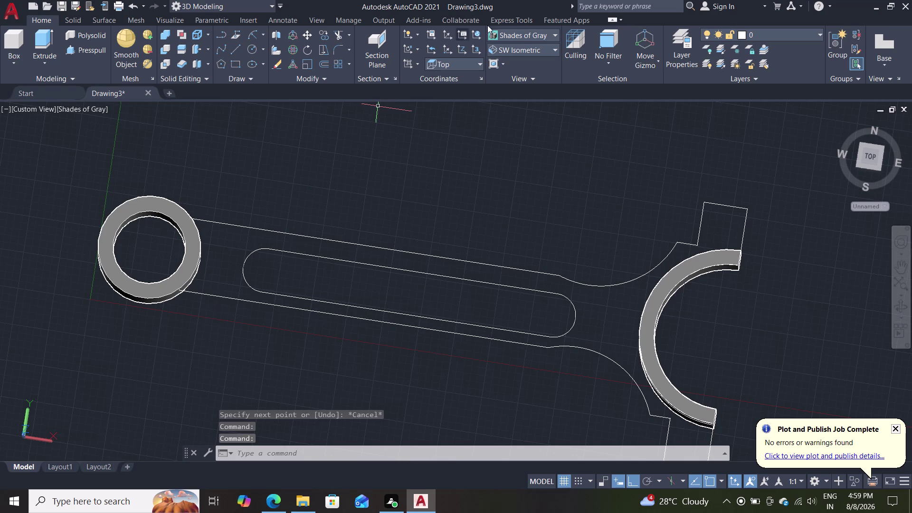
Set the visual style to 2D Wireframe and zoom toward the rod's small end.
click(521, 35)
click(516, 55)
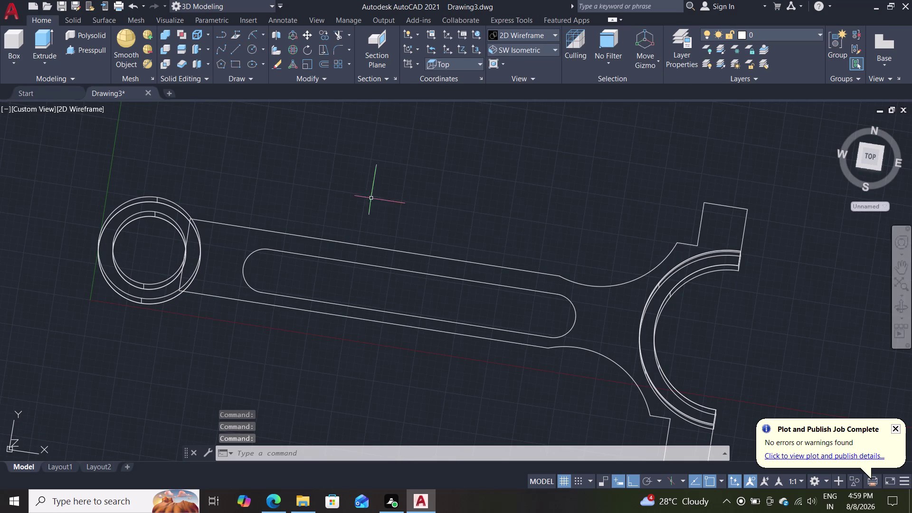
scroll(up, 3)
middle_drag(200, 332, 232, 377)
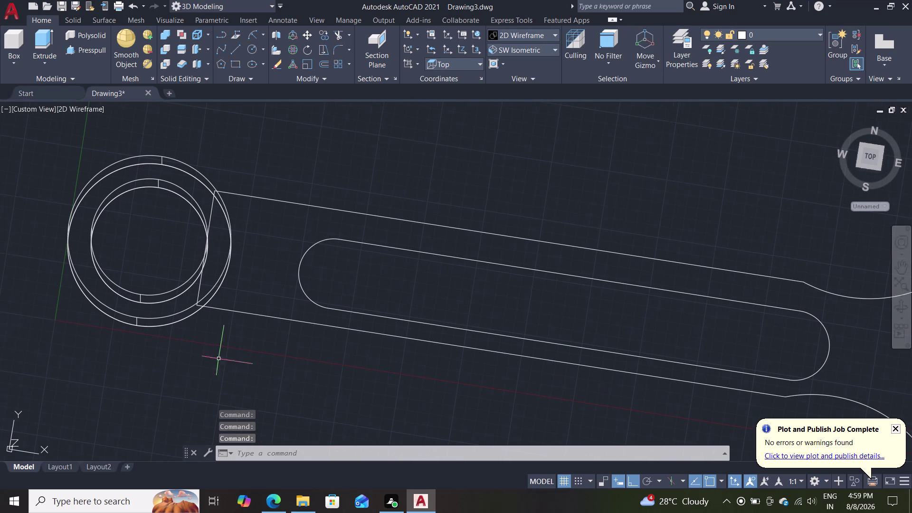
Join the closing lines at the small ring with the rod outline into one polyline.
click(200, 289)
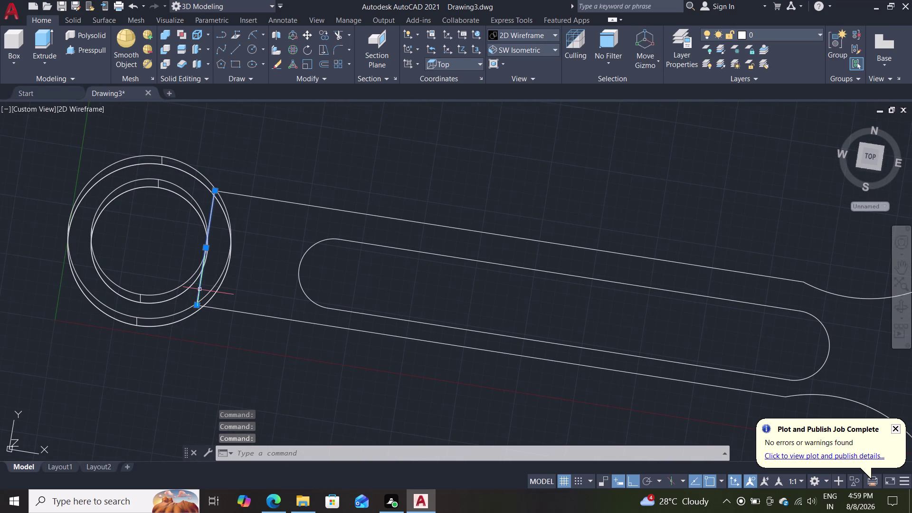
click(247, 312)
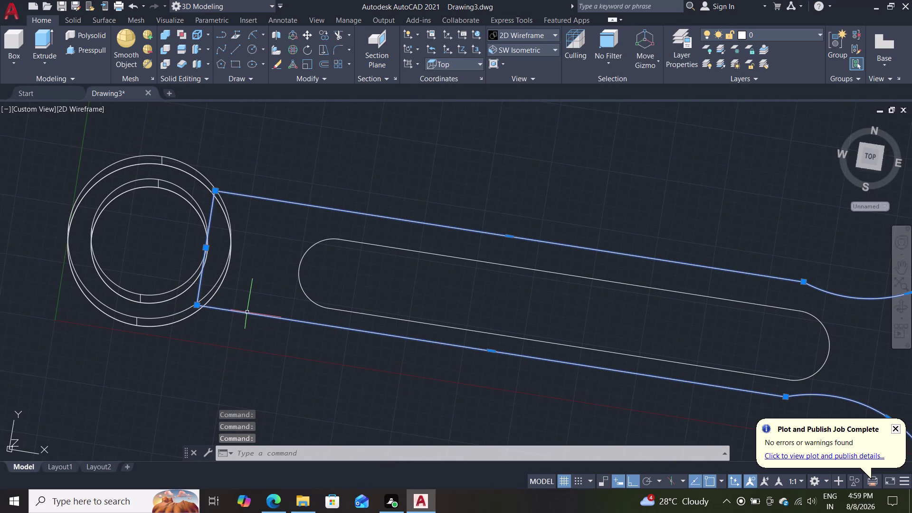
key(j)
key(Return)
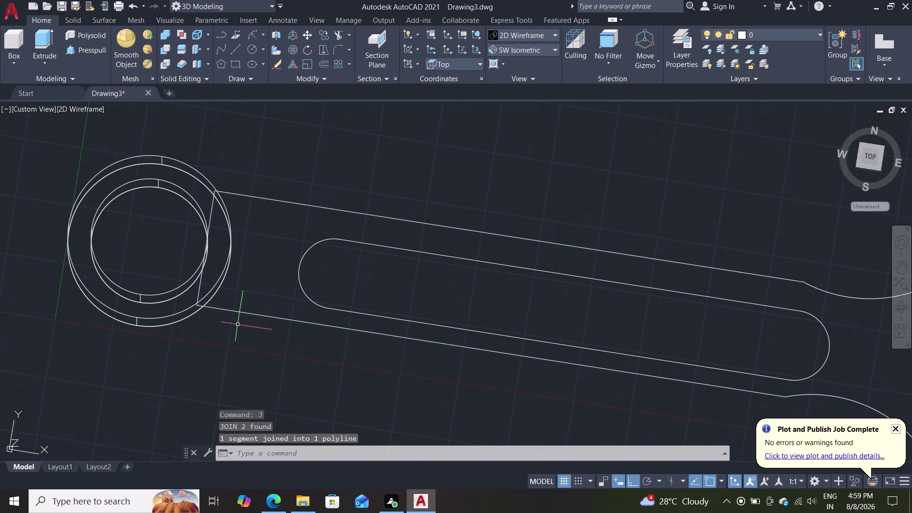
scroll(down, 3)
middle_drag(346, 363, 346, 363)
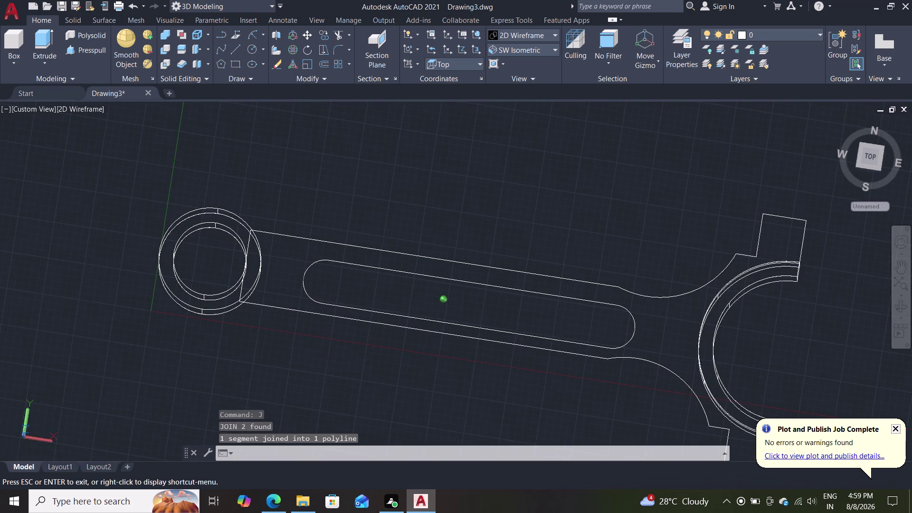
middle_drag(347, 363, 377, 376)
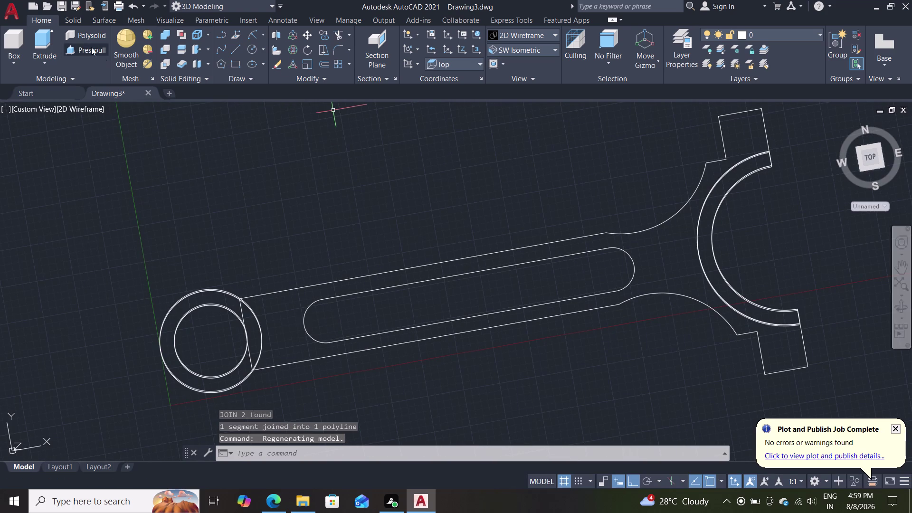
Press-pull the rod body area inside the closed outline to a height of 12.
click(81, 46)
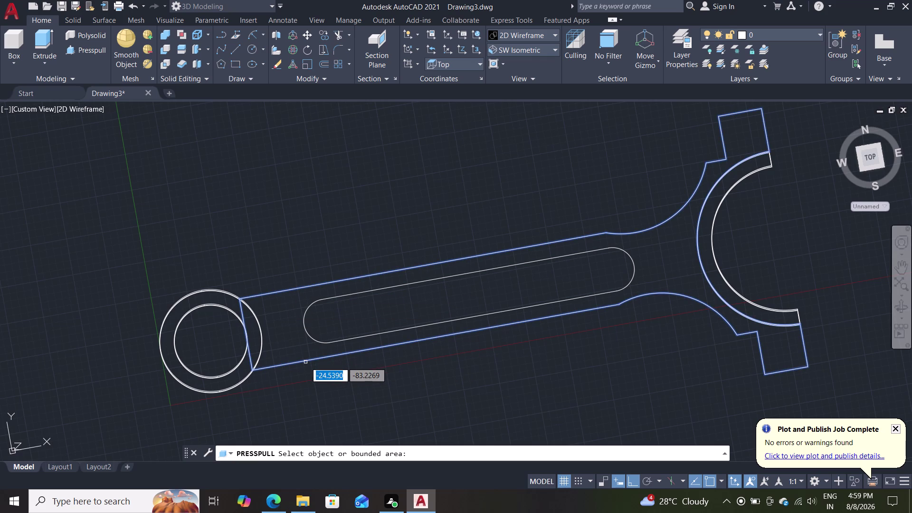
click(287, 334)
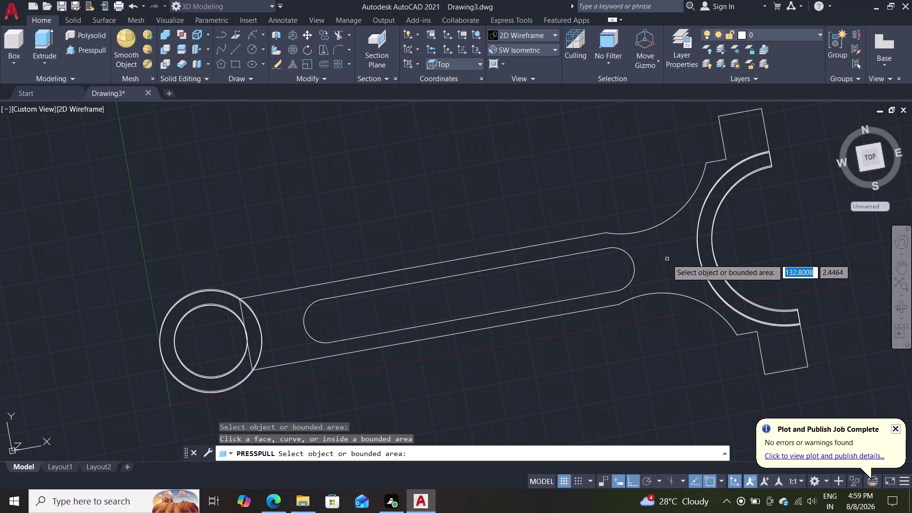
click(668, 292)
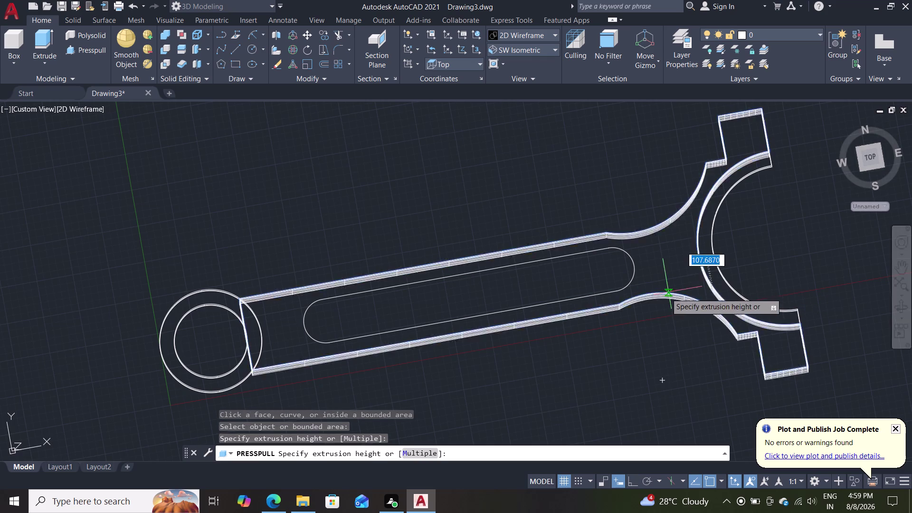
key(Escape)
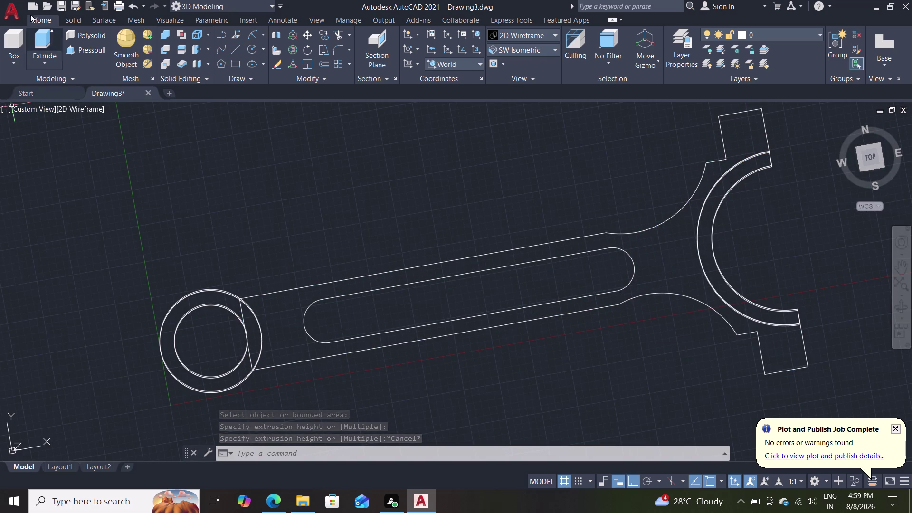
click(86, 56)
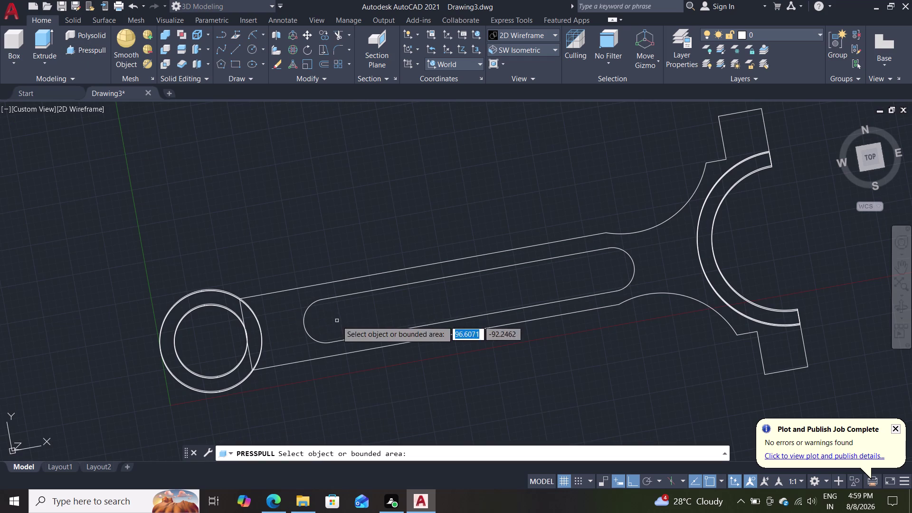
click(344, 279)
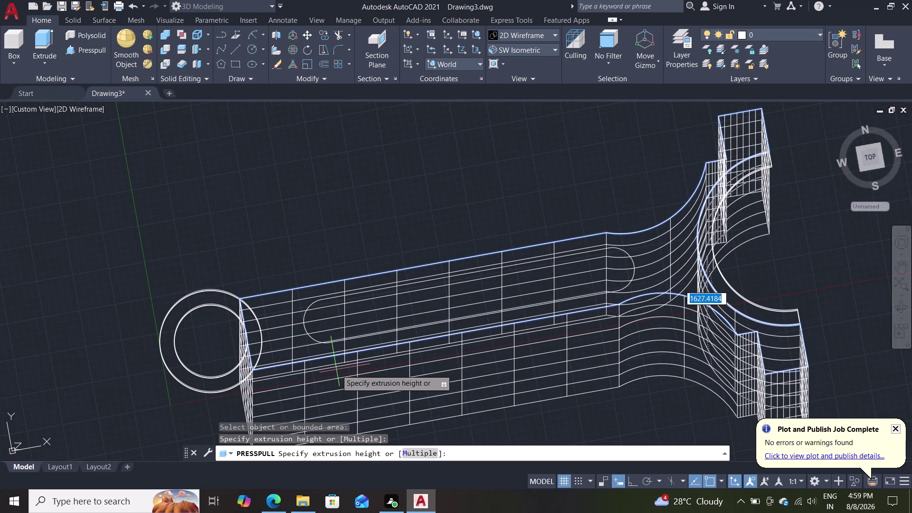
text(1)
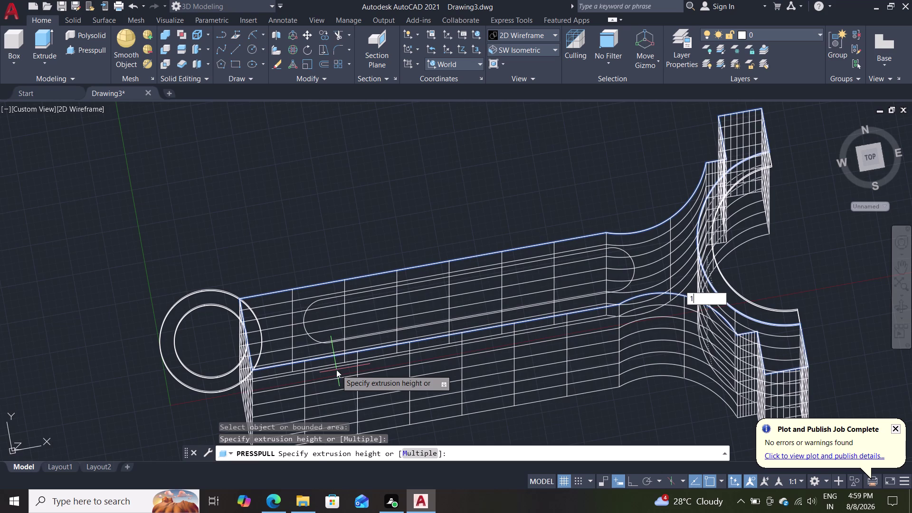
text(2)
key(Return)
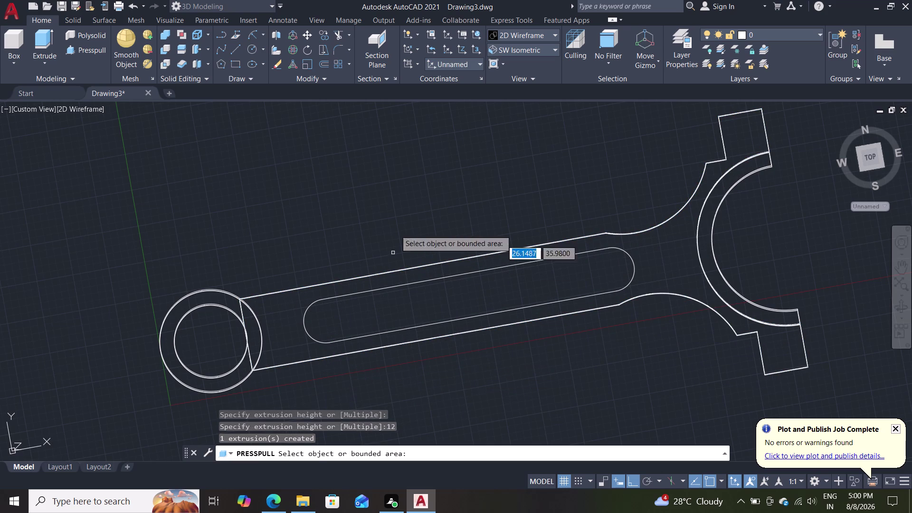
click(508, 35)
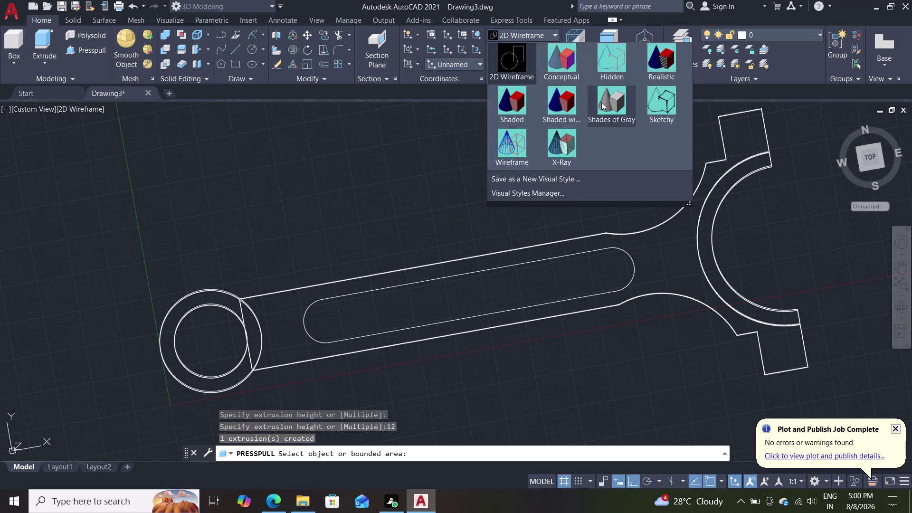
Switch to a shaded style and orbit until the rod is viewed straight down.
click(611, 103)
middle_drag(495, 438, 500, 413)
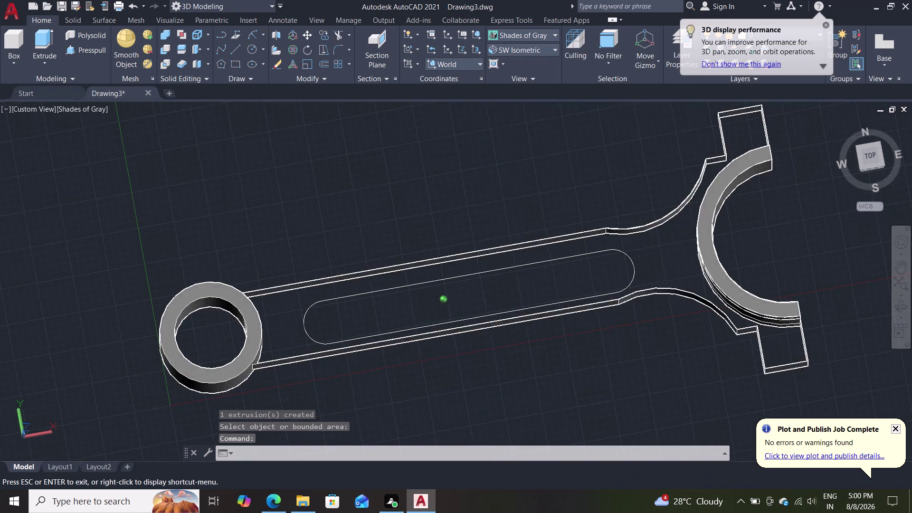
middle_drag(500, 413, 497, 310)
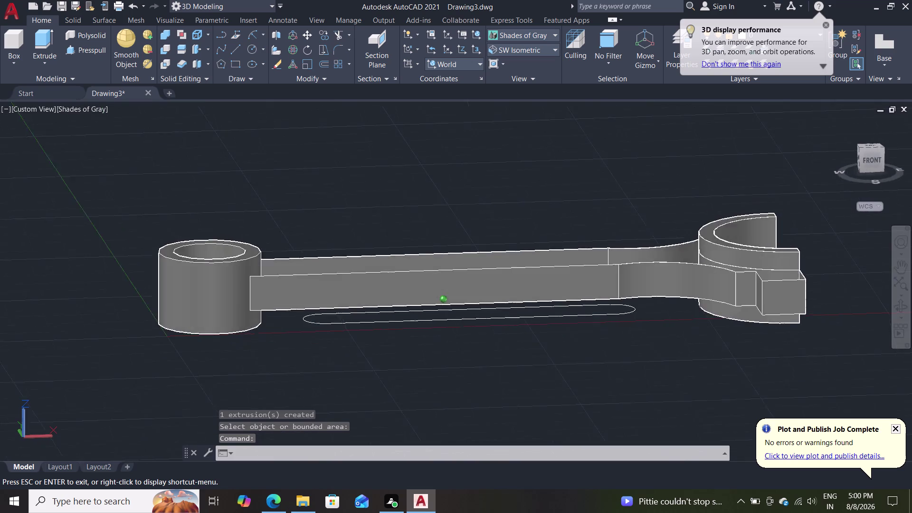
middle_drag(497, 310, 489, 331)
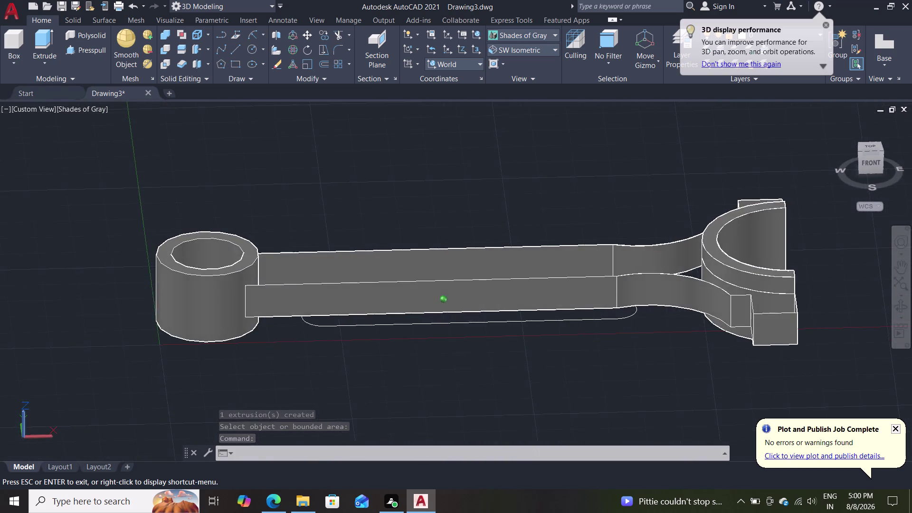
middle_drag(489, 330, 508, 351)
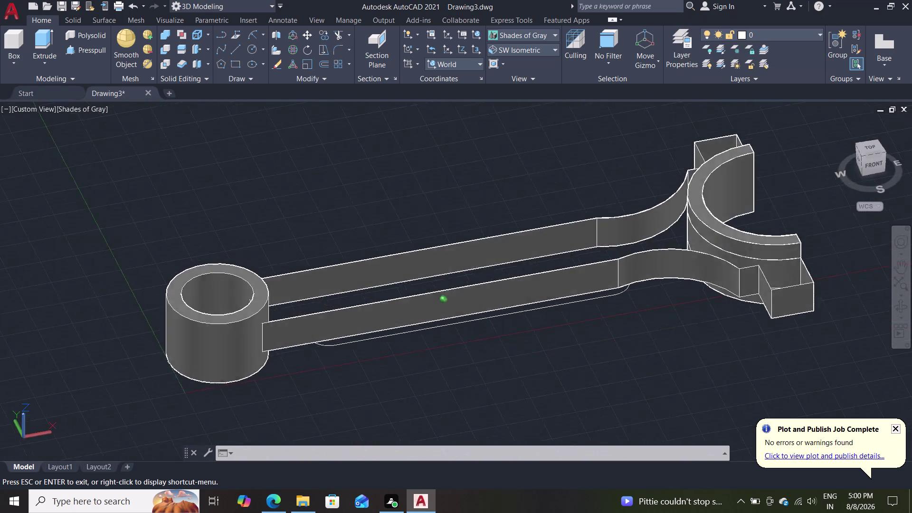
middle_drag(508, 352, 487, 387)
middle_drag(484, 385, 483, 405)
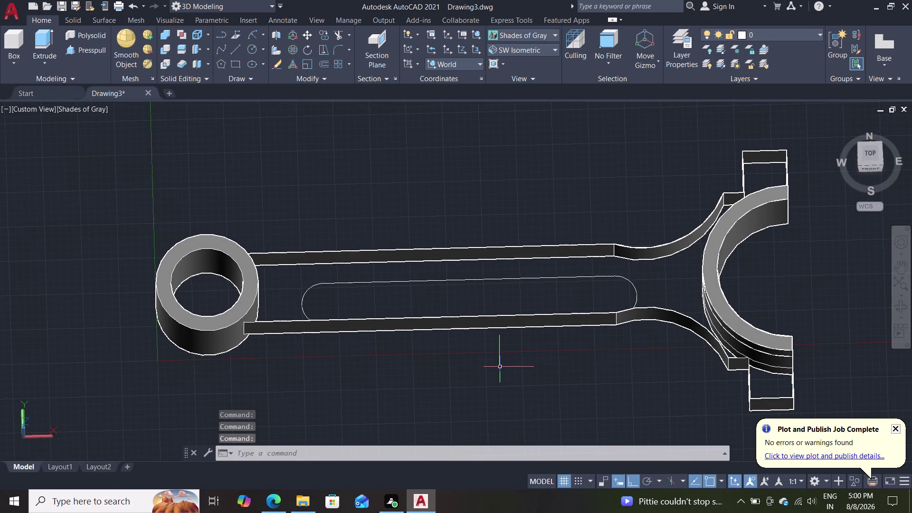
middle_drag(505, 352, 512, 415)
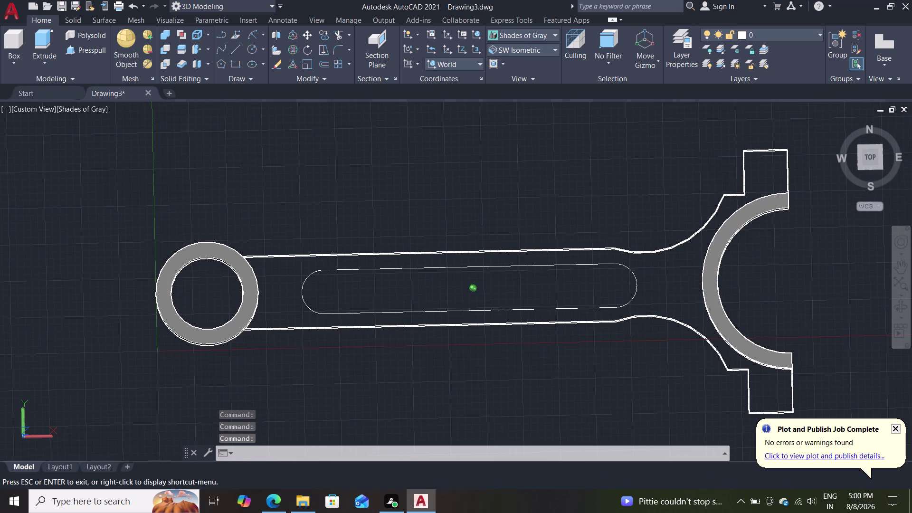
middle_drag(513, 415, 512, 417)
Draw a rectangle with REC from above the big end to below the small end.
text(r)
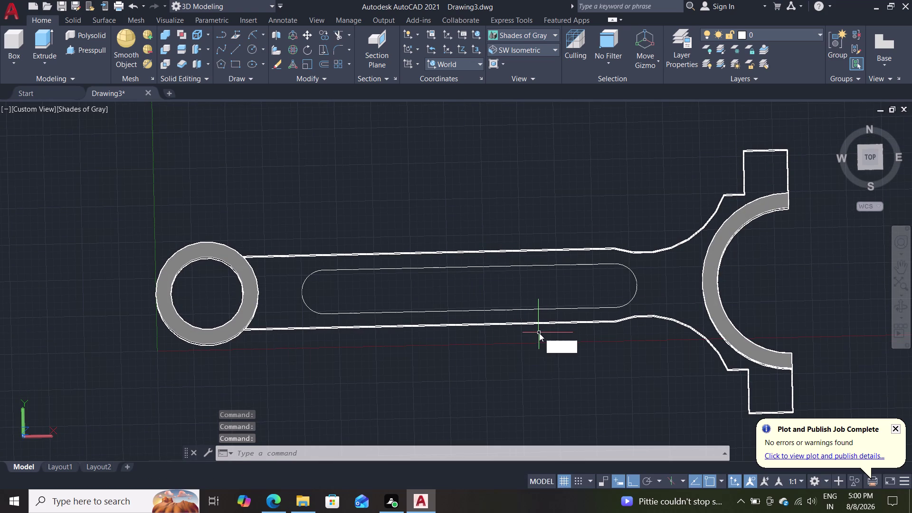
text(ec)
key(Return)
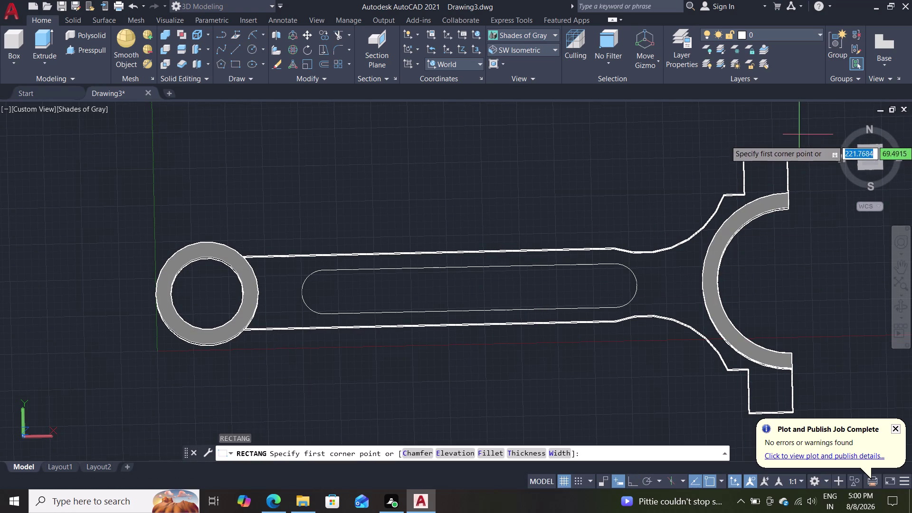
click(786, 149)
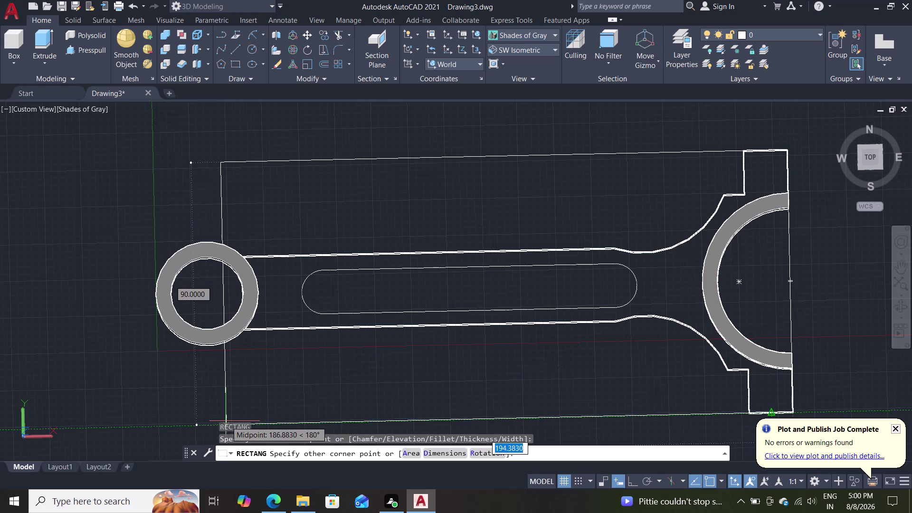
click(226, 421)
key(Escape)
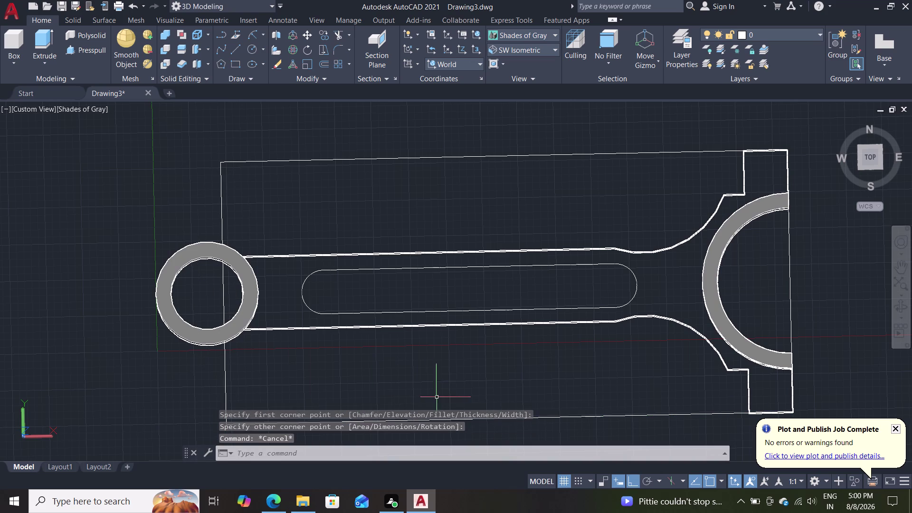
middle_drag(459, 393, 467, 308)
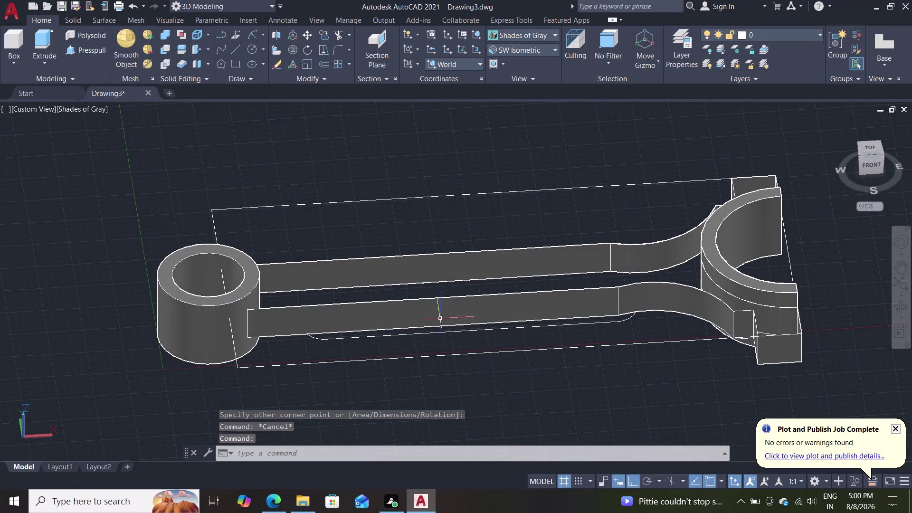
Press-pull the area inside the rectangle into a 25-unit tall block.
click(74, 49)
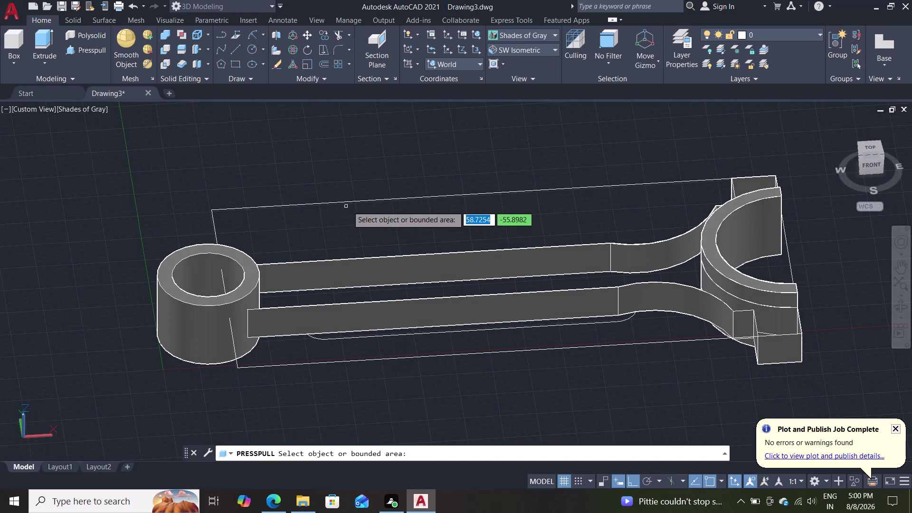
click(354, 201)
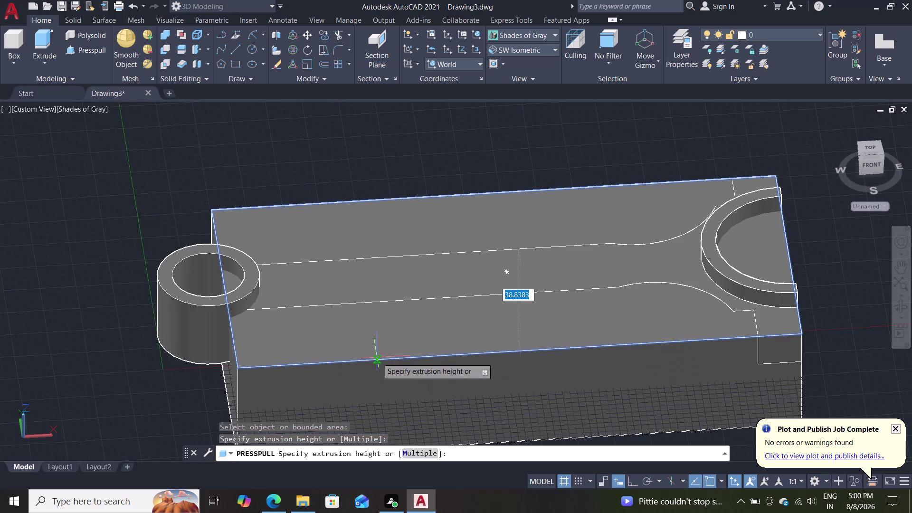
text(2)
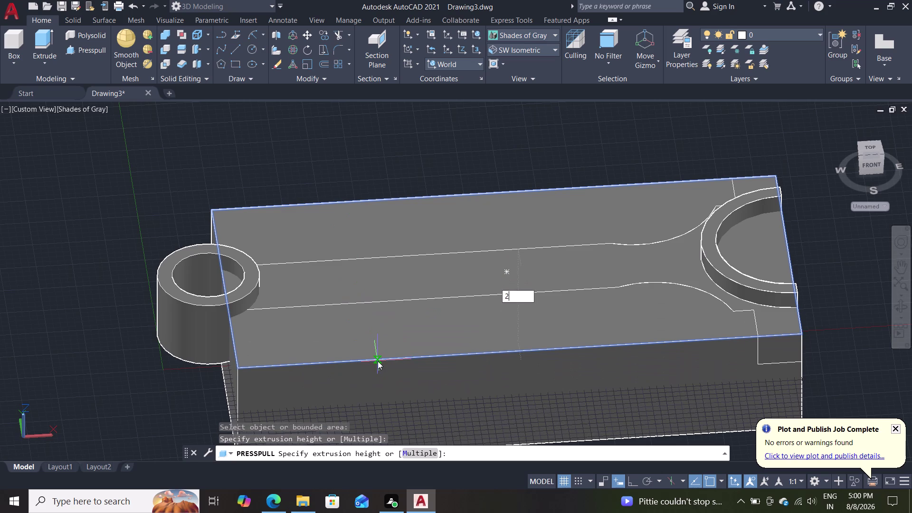
text(5)
key(Return)
key(Escape)
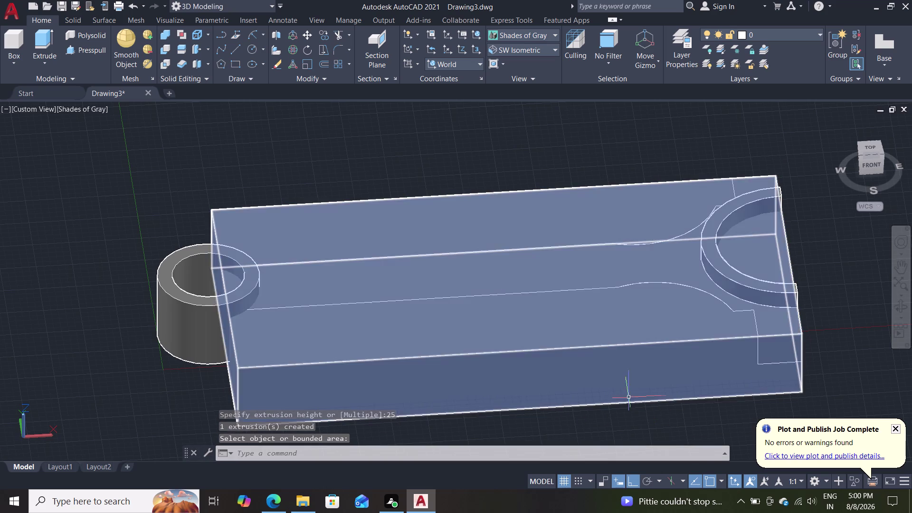
Try press-pulling the rod shank and block top face regions, cancelling both.
click(80, 51)
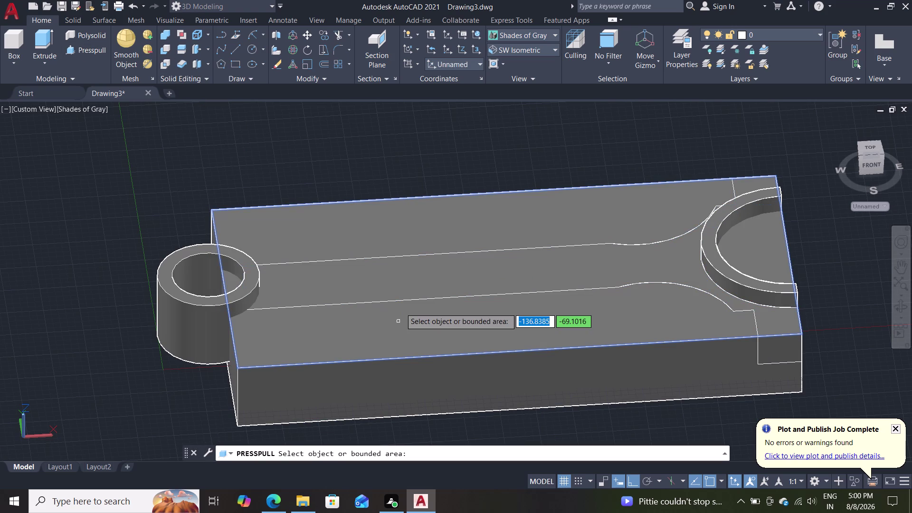
click(391, 285)
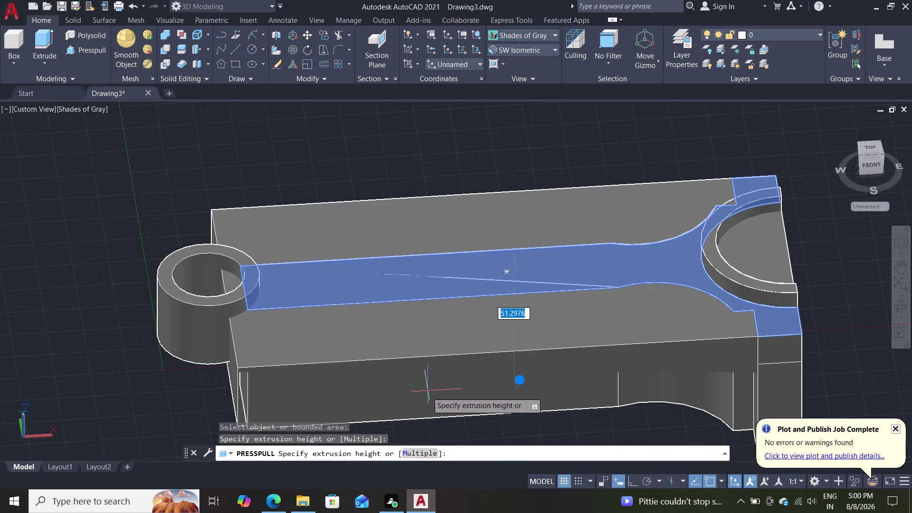
key(Escape)
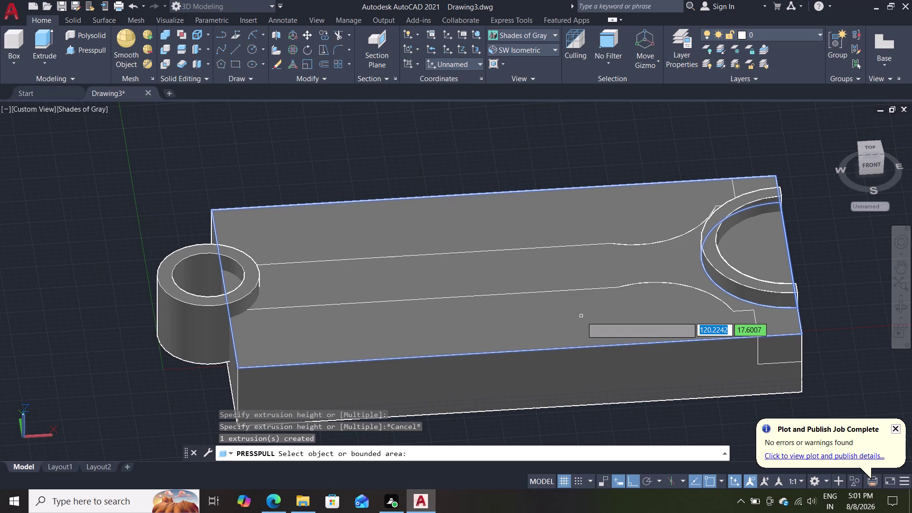
click(581, 316)
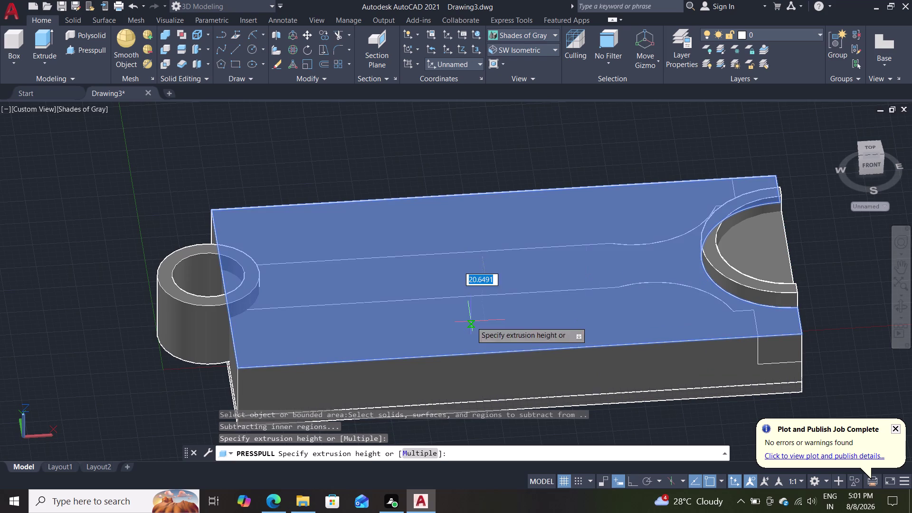
key(Escape)
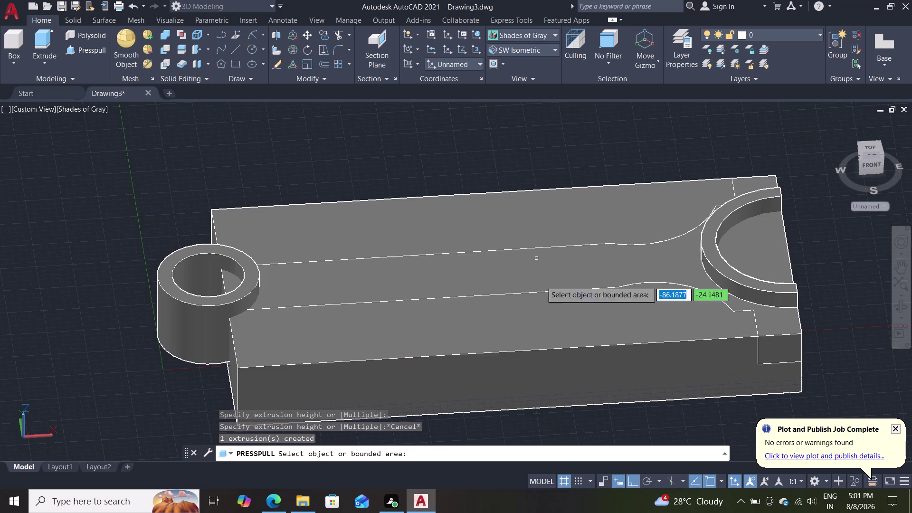
scroll(down, 3)
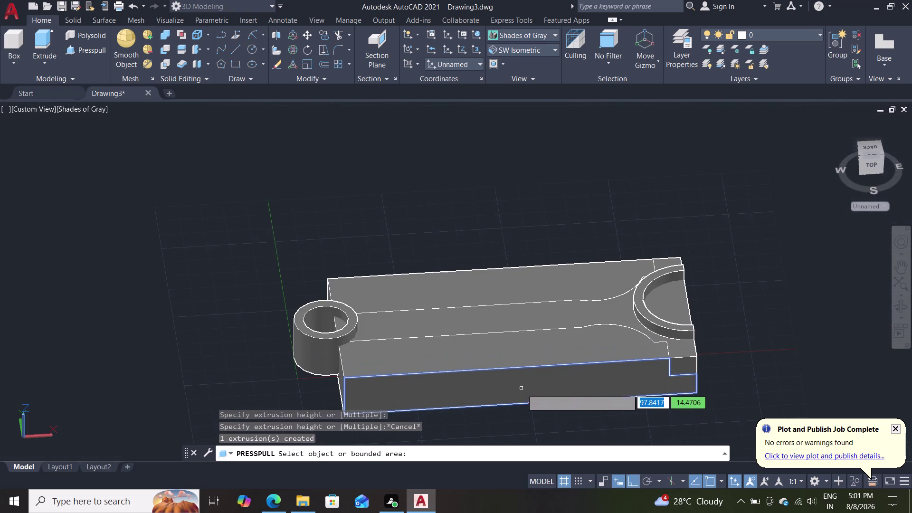
Exit press-pull and orbit and pan in to inspect the block's big end corner.
key(Escape)
middle_drag(526, 430, 529, 392)
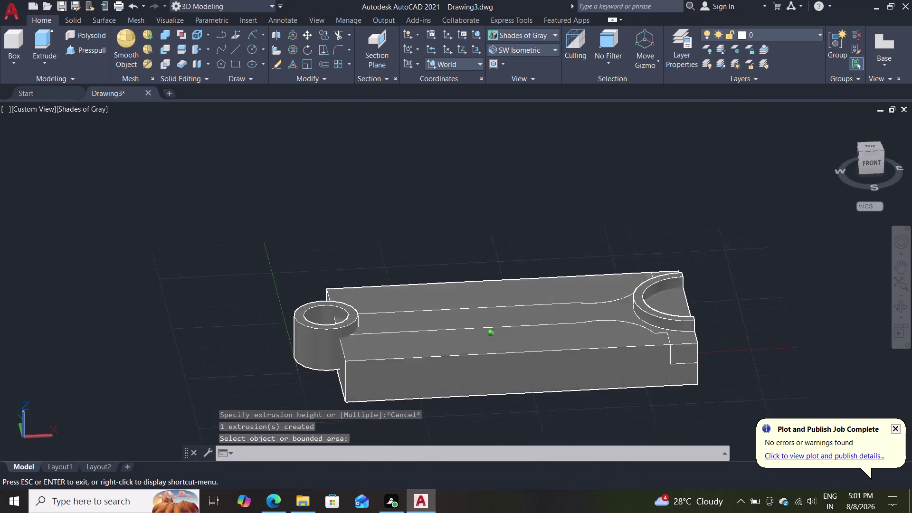
middle_drag(529, 391, 547, 432)
scroll(down, 3)
scroll(up, 3)
middle_drag(457, 253, 455, 238)
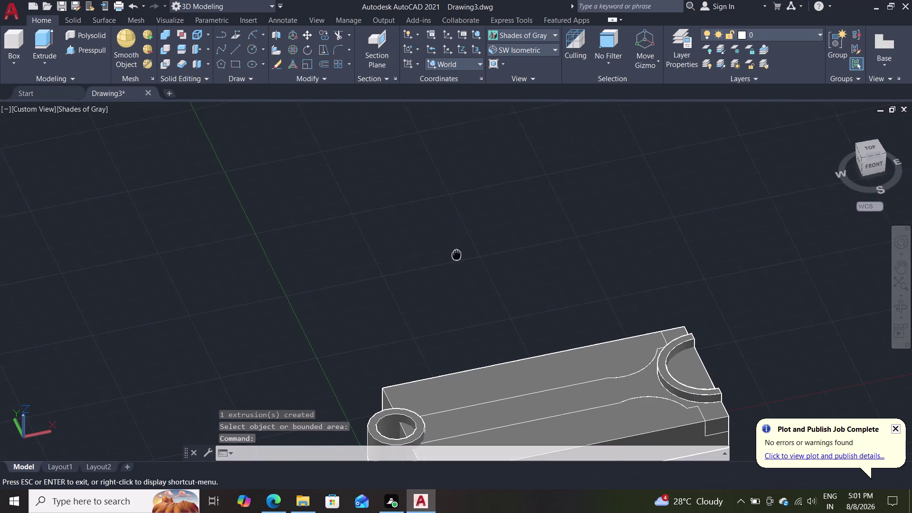
middle_drag(454, 239, 331, 149)
scroll(up, 3)
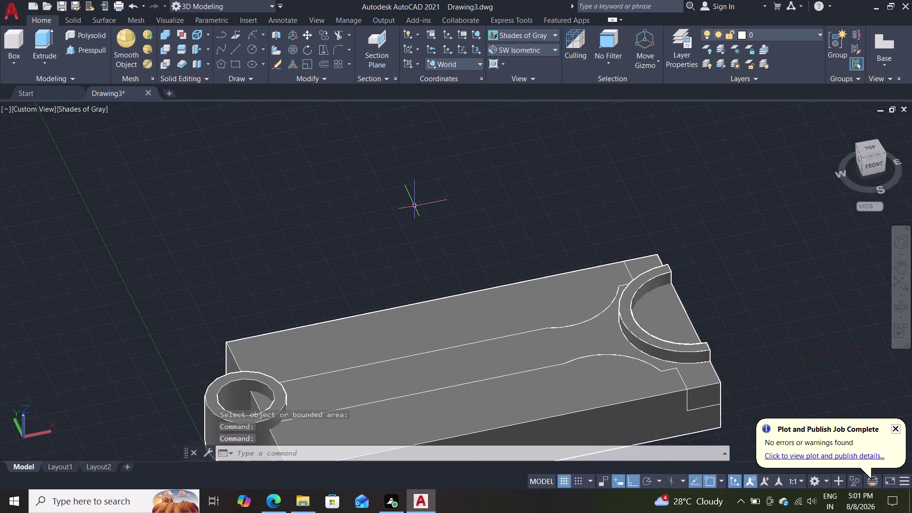
scroll(up, 3)
middle_drag(411, 191, 166, 15)
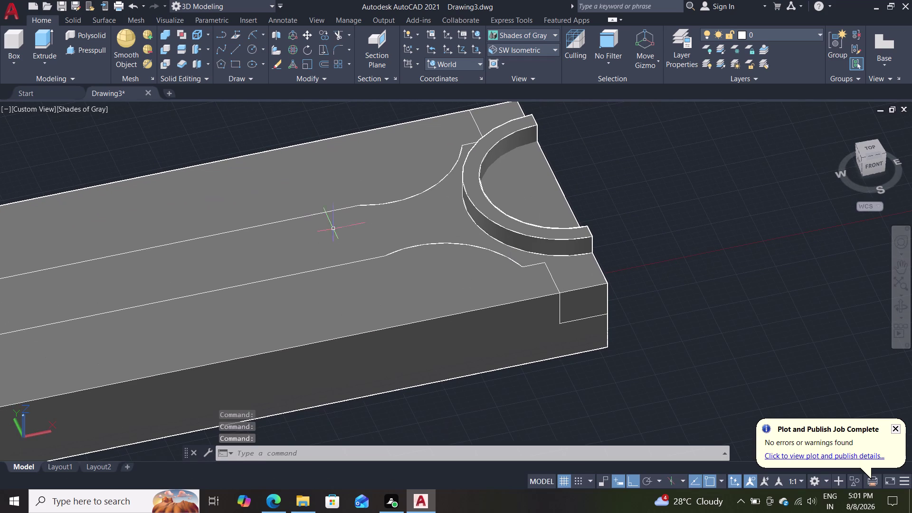
scroll(up, 3)
middle_drag(642, 278, 599, 302)
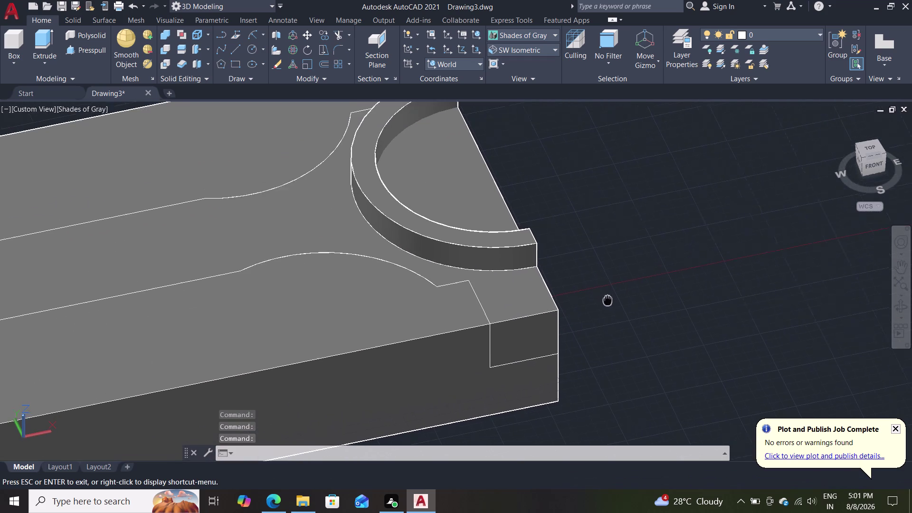
middle_drag(599, 302, 572, 298)
middle_drag(592, 308, 500, 261)
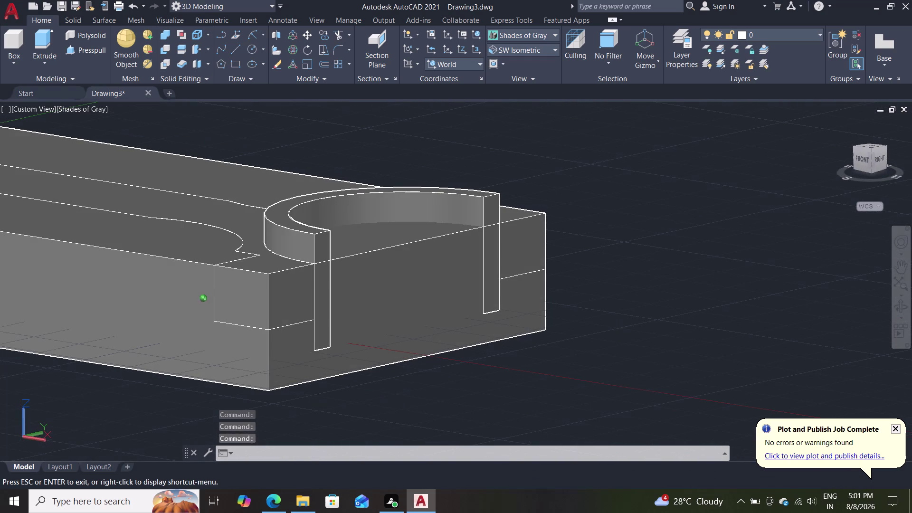
middle_drag(501, 262, 528, 272)
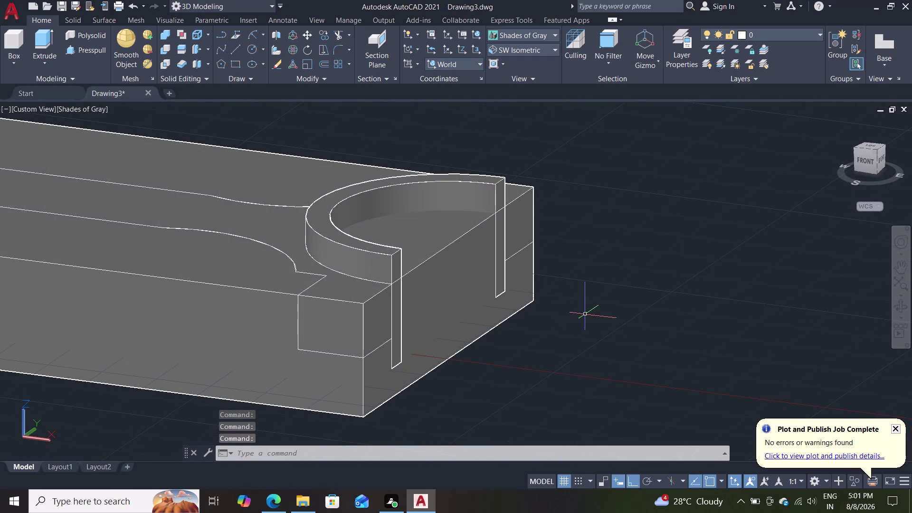
middle_drag(498, 403, 556, 391)
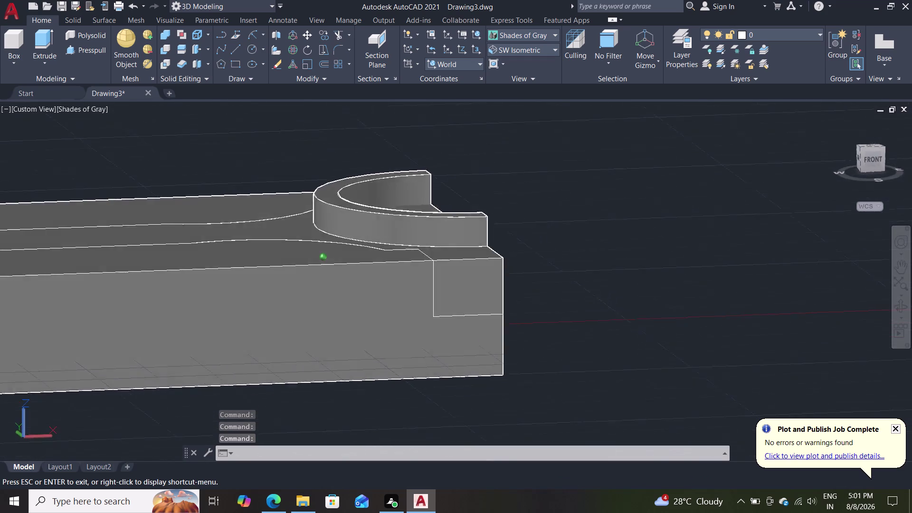
middle_drag(555, 390, 555, 411)
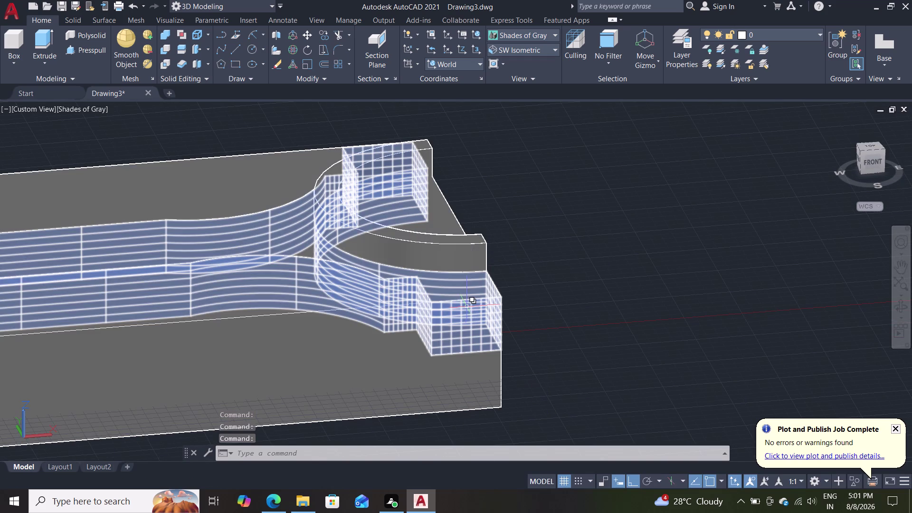
Select and deselect the block solid, then start the LINE command.
double_click(473, 301)
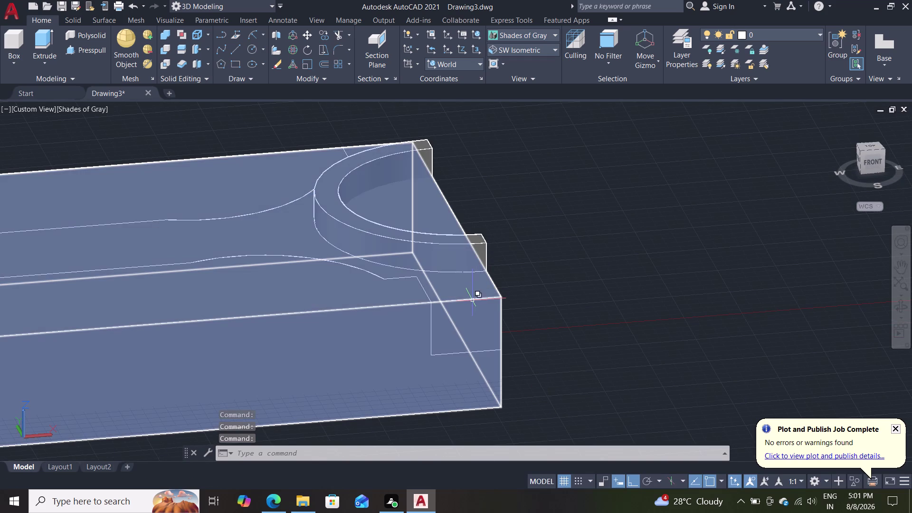
key(Escape)
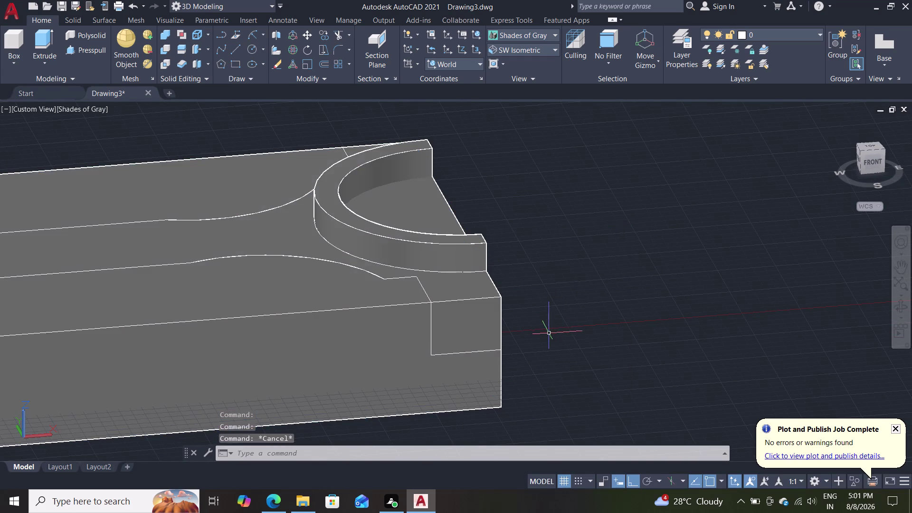
scroll(down, 3)
scroll(up, 3)
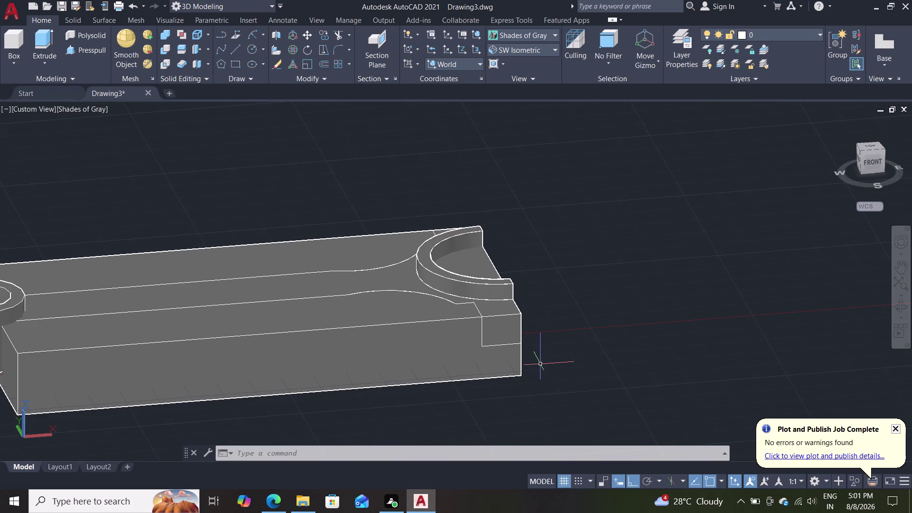
key(l)
key(Return)
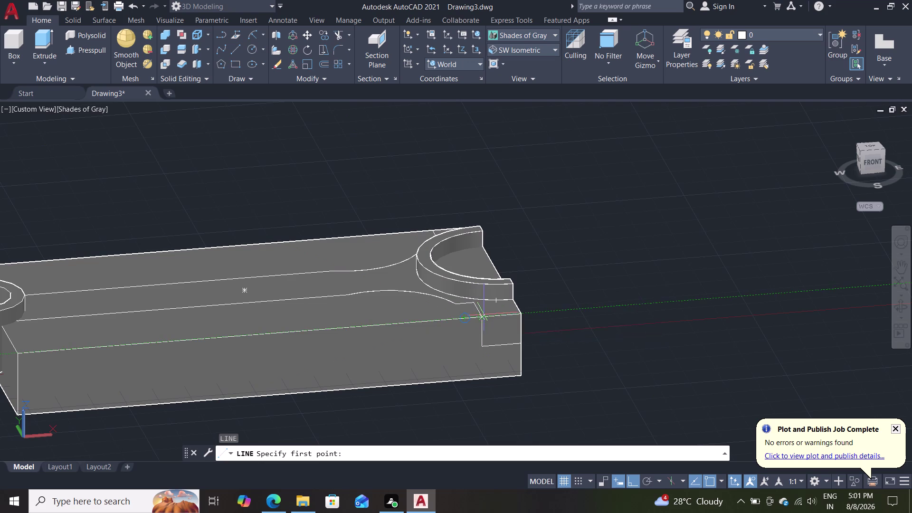
Cancel the line and push the half-round area through the block's large end.
key(Escape)
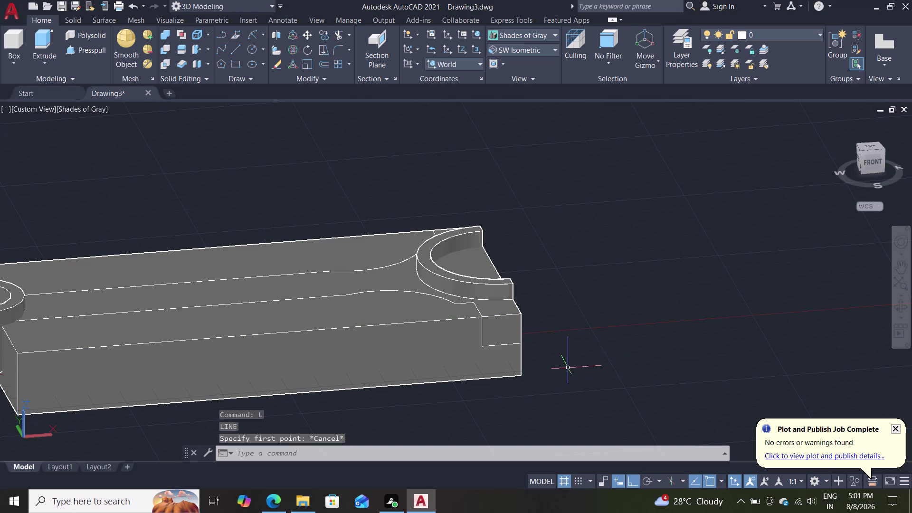
middle_drag(573, 249, 605, 279)
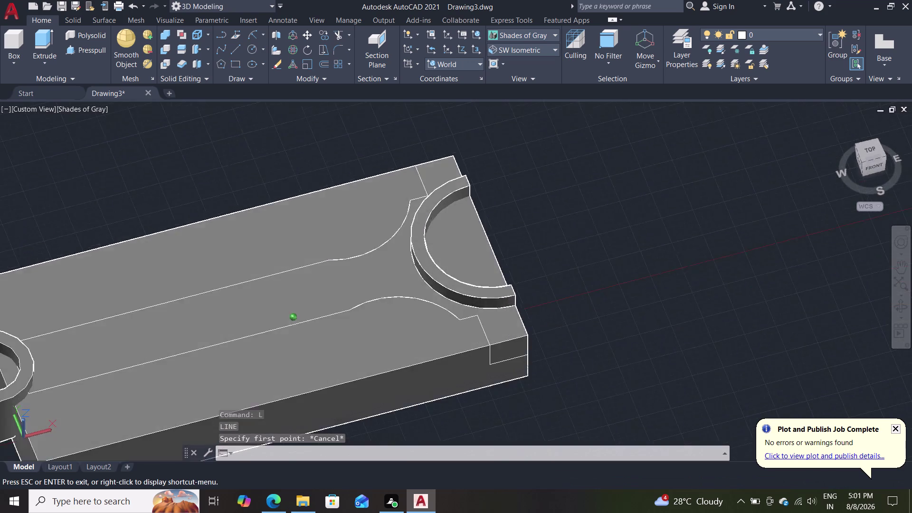
middle_drag(605, 280, 516, 291)
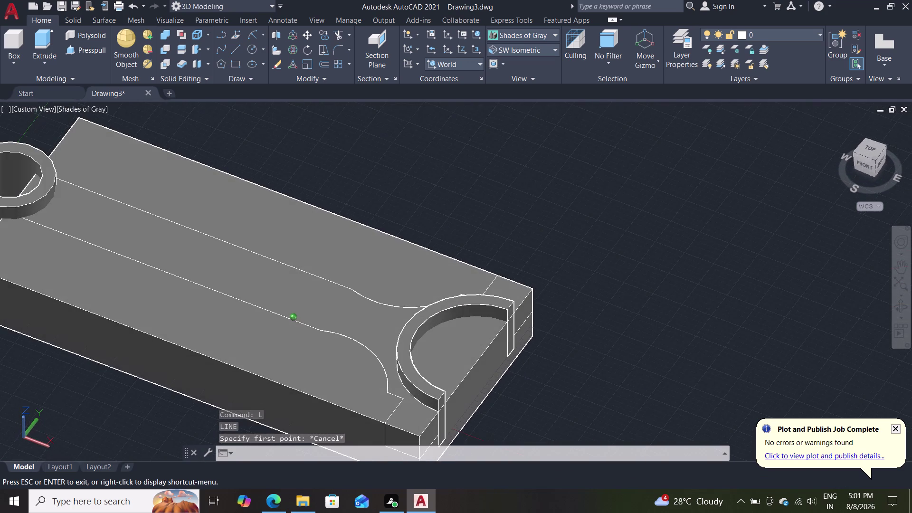
middle_drag(516, 291, 517, 291)
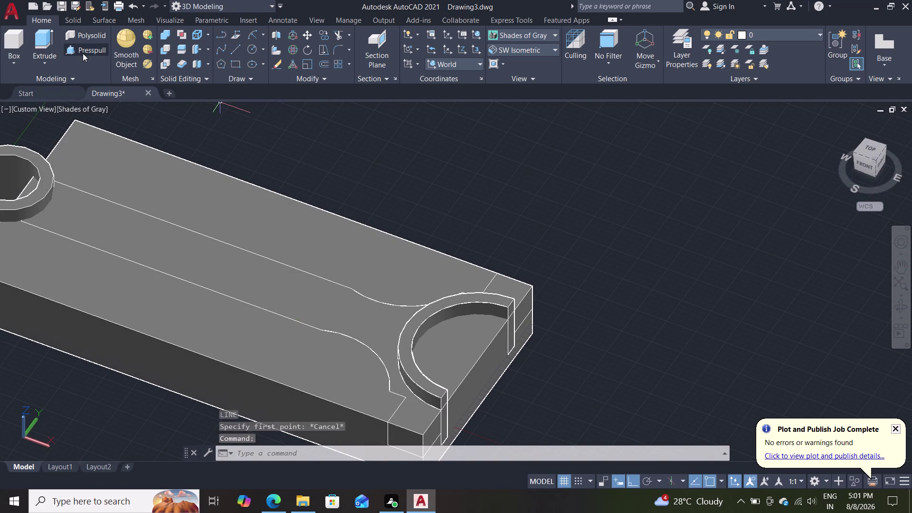
click(82, 53)
click(462, 356)
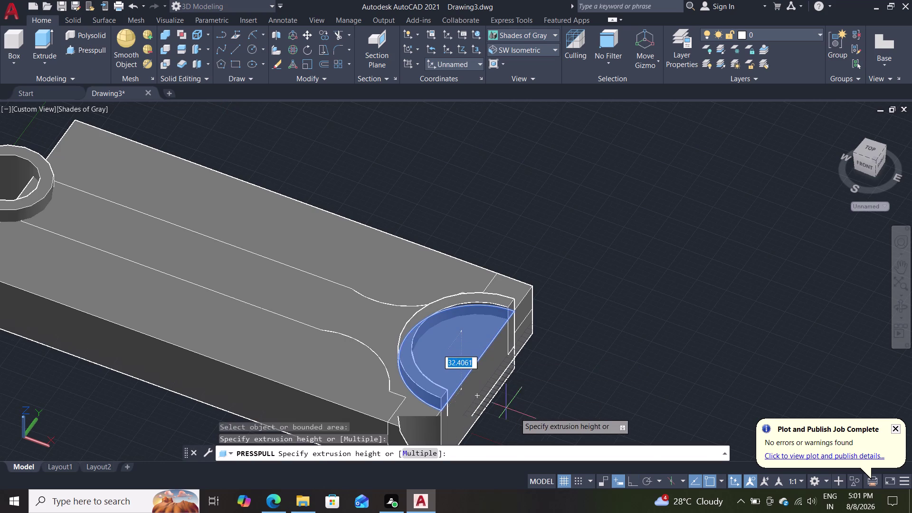
click(515, 414)
scroll(down, 3)
middle_click(545, 390)
scroll(up, 3)
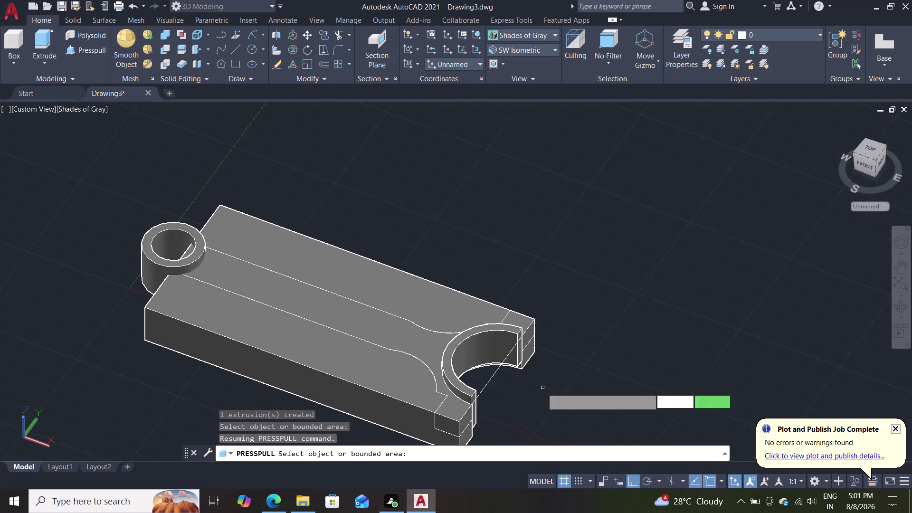
scroll(down, 3)
scroll(up, 3)
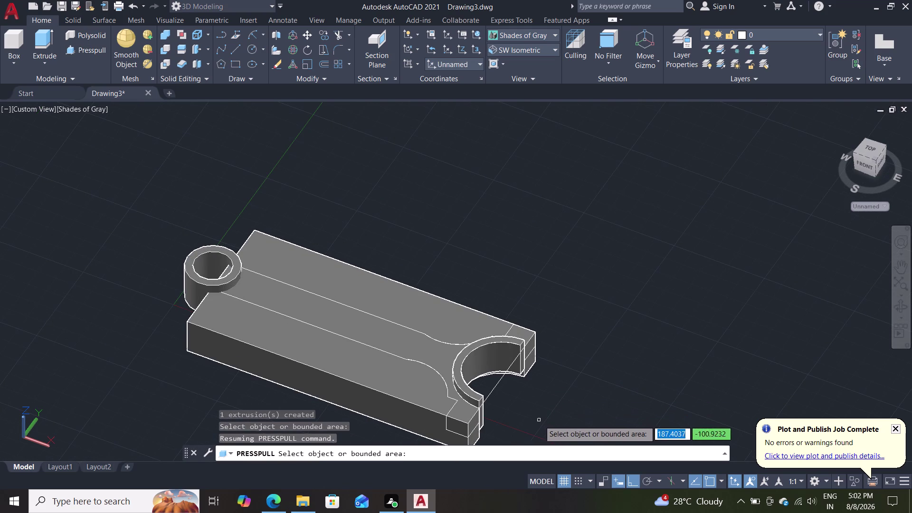
Orbit to look down and press-pull the small ring's inner area into a long column.
middle_drag(541, 419, 603, 441)
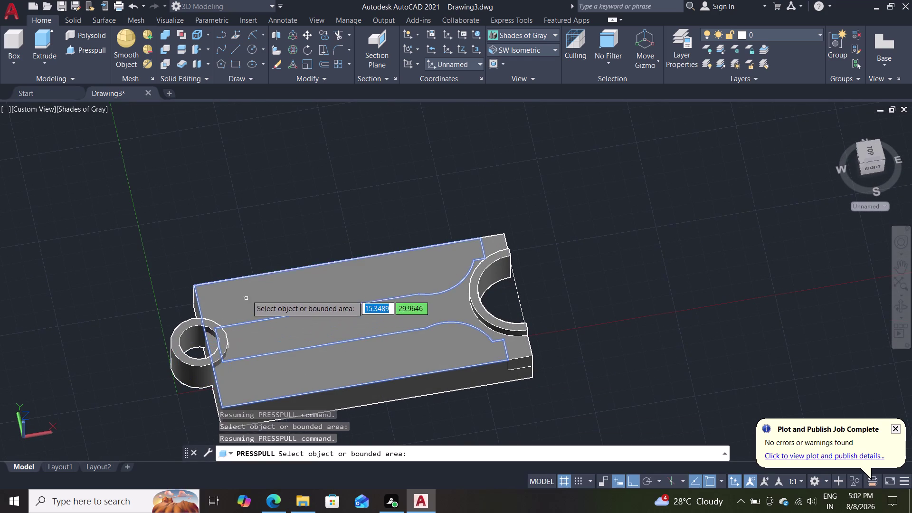
middle_drag(255, 231, 281, 129)
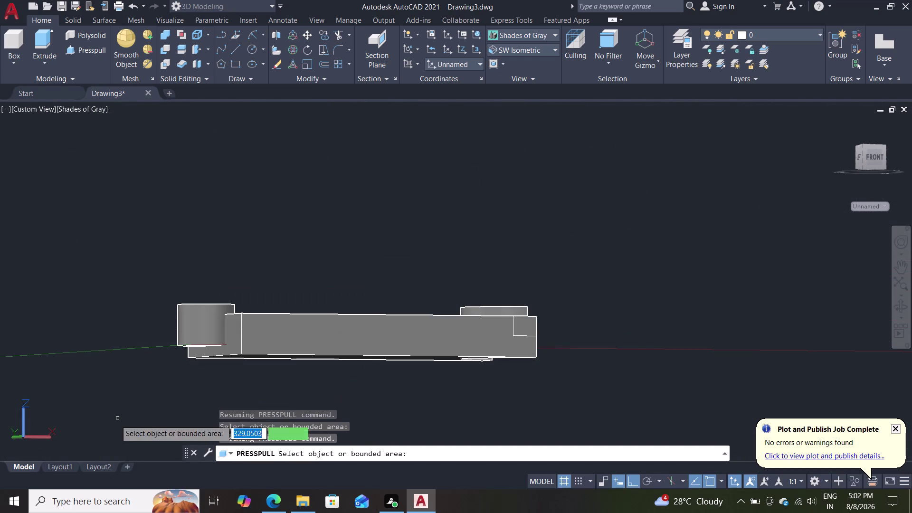
middle_drag(168, 377, 191, 269)
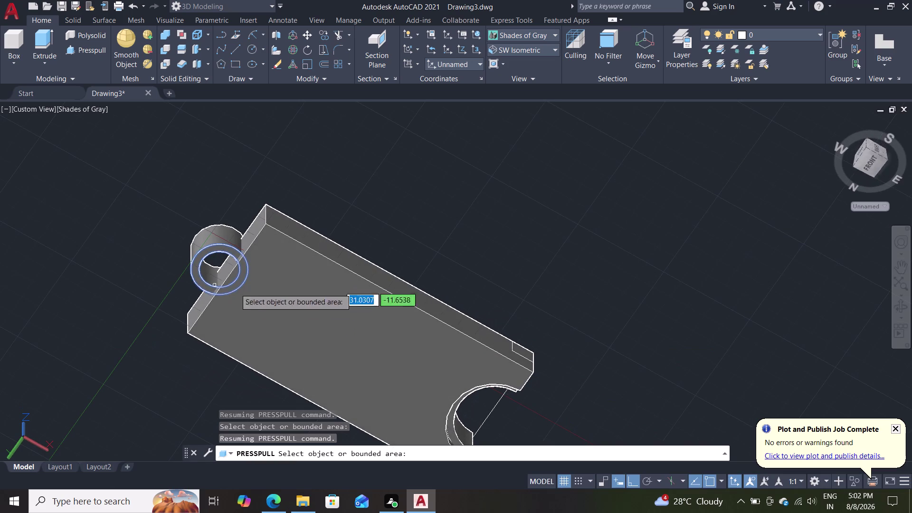
middle_drag(300, 187, 254, 454)
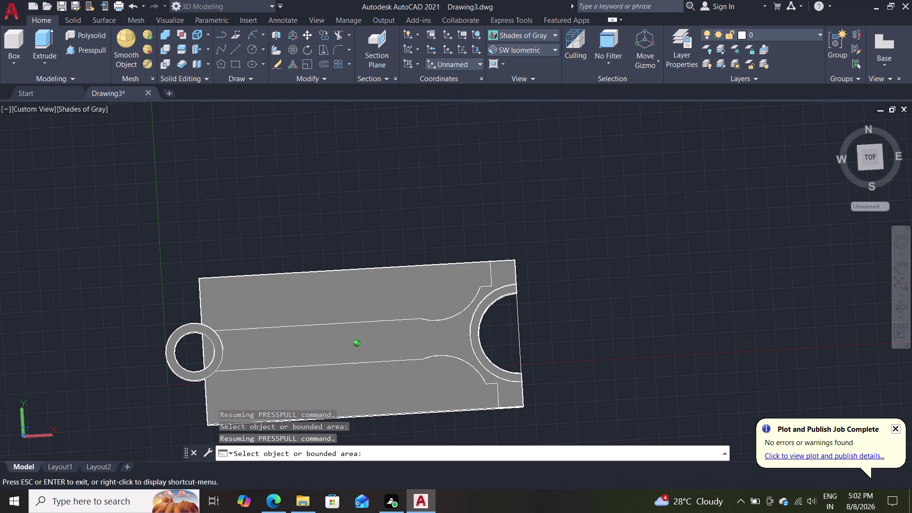
middle_drag(254, 454, 250, 454)
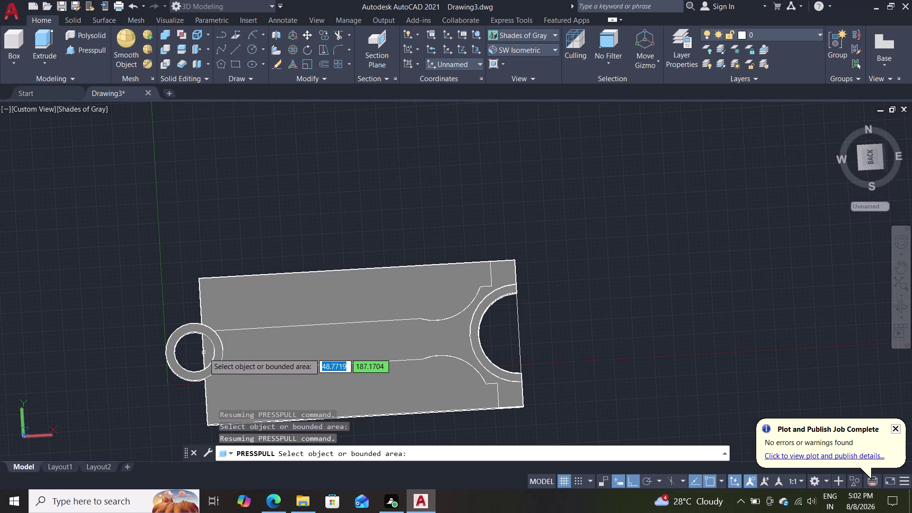
click(186, 369)
click(153, 411)
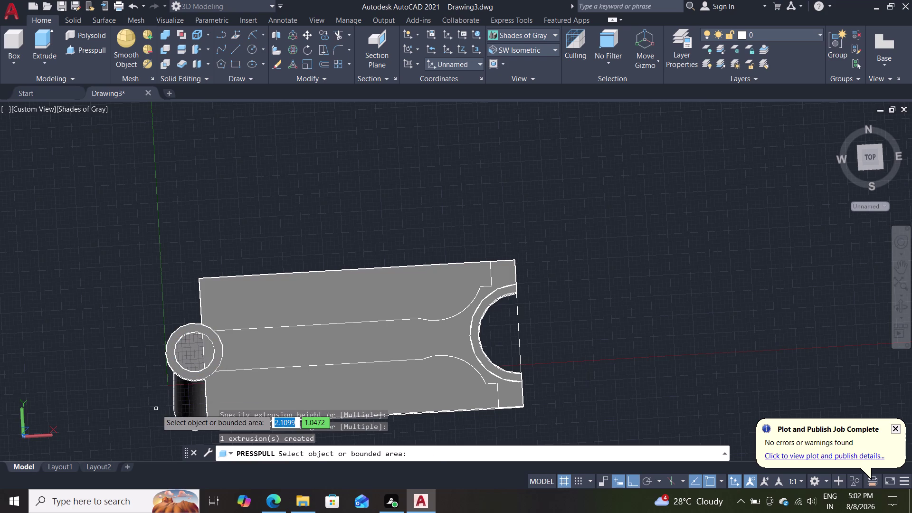
middle_drag(153, 434, 165, 365)
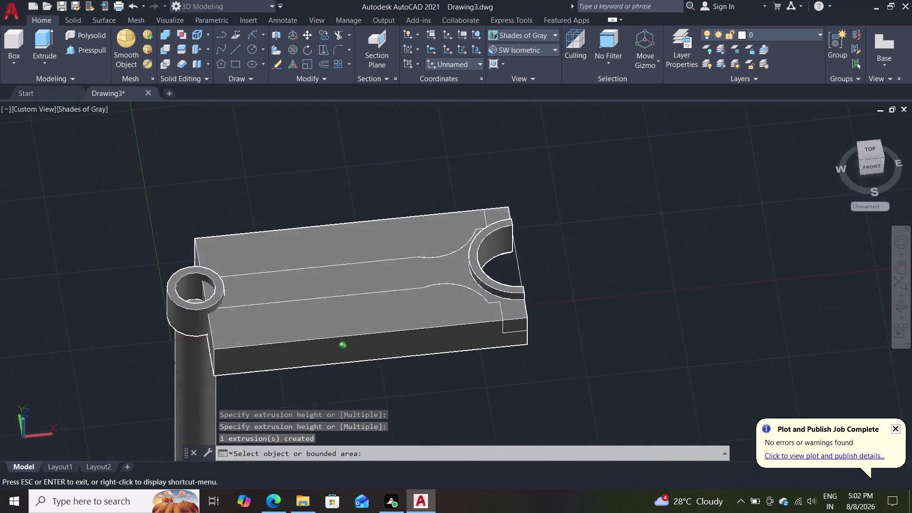
middle_drag(165, 365, 176, 330)
scroll(down, 3)
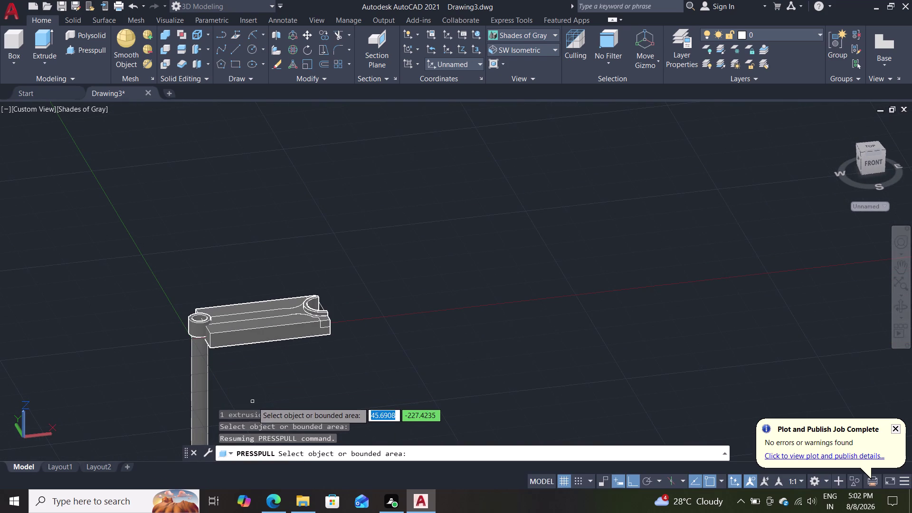
Undo the long column pull and remove the enclosing block, leaving its rectangular outline.
key(ctrl+z)
key(ctrl+z)
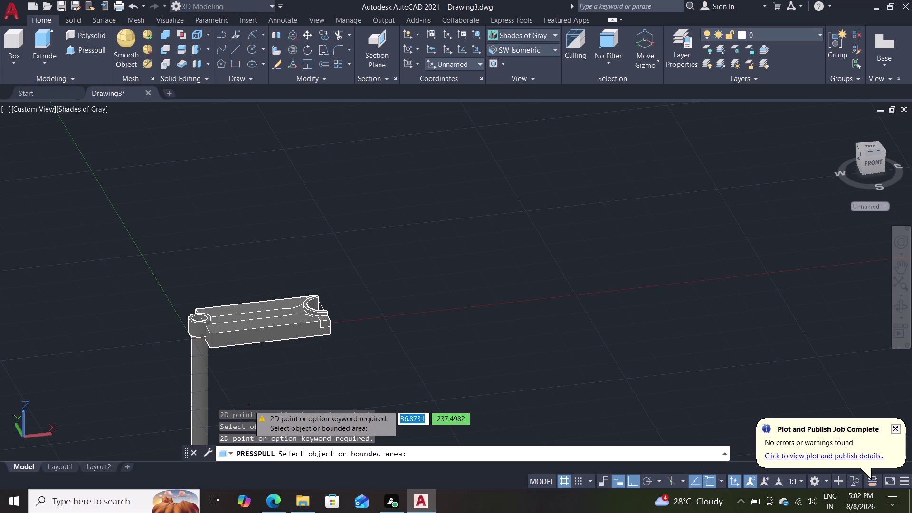
key(Escape)
key(Escape)
key(grave)
key(ctrl+z)
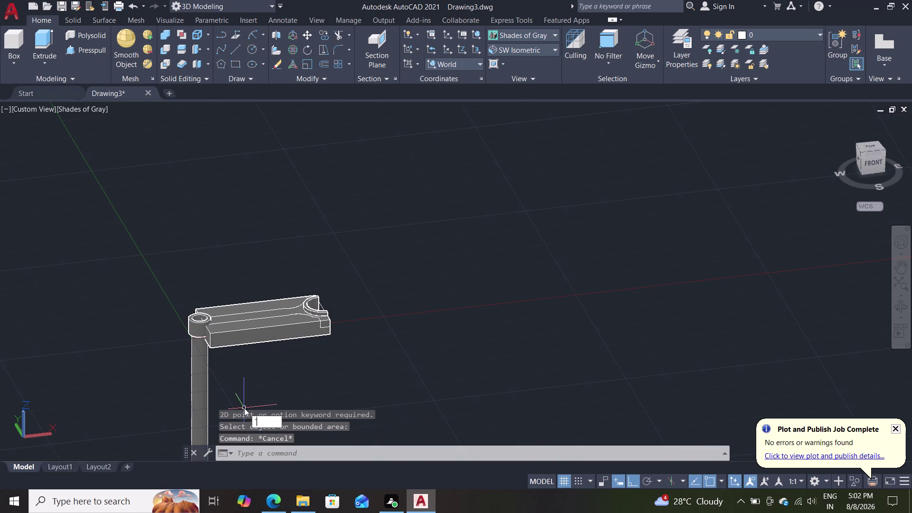
key(Delete)
key(Delete)
key(Delete)
key(BackSpace)
key(BackSpace)
key(BackSpace)
key(BackSpace)
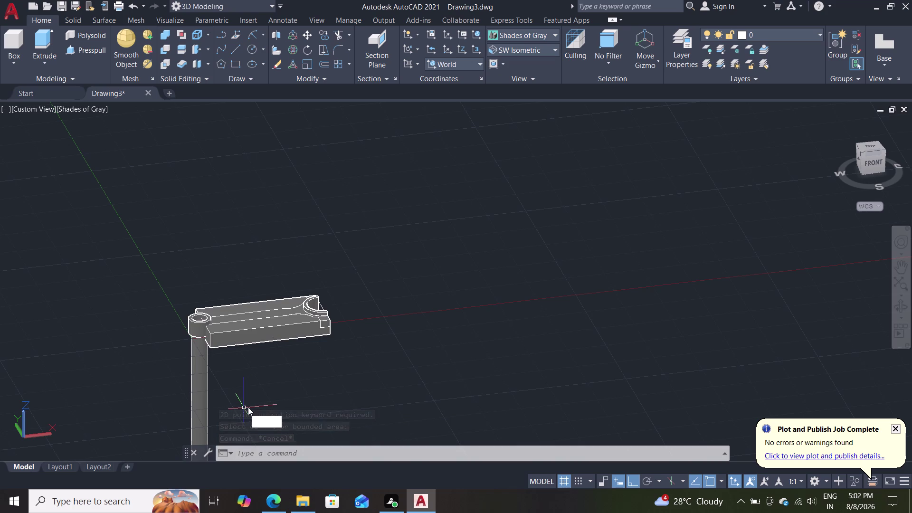
key(Escape)
key(ctrl+z)
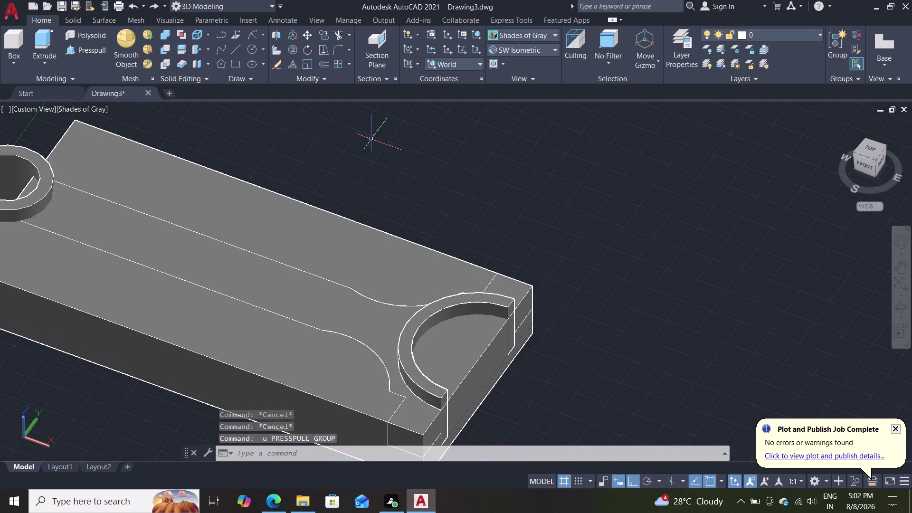
Orbit back to a top-down view and select the solid block around the rod.
middle_drag(379, 154, 483, 159)
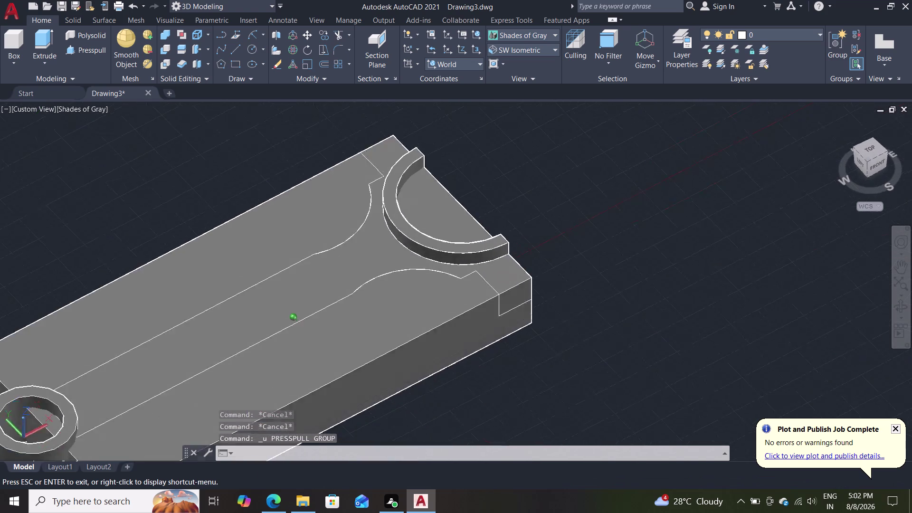
middle_drag(483, 159, 442, 265)
middle_drag(442, 264, 442, 258)
scroll(down, 3)
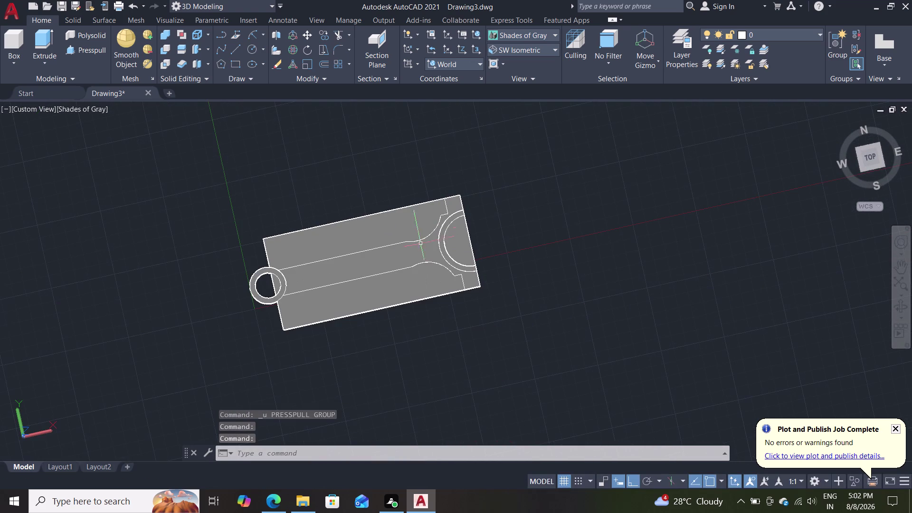
scroll(up, 3)
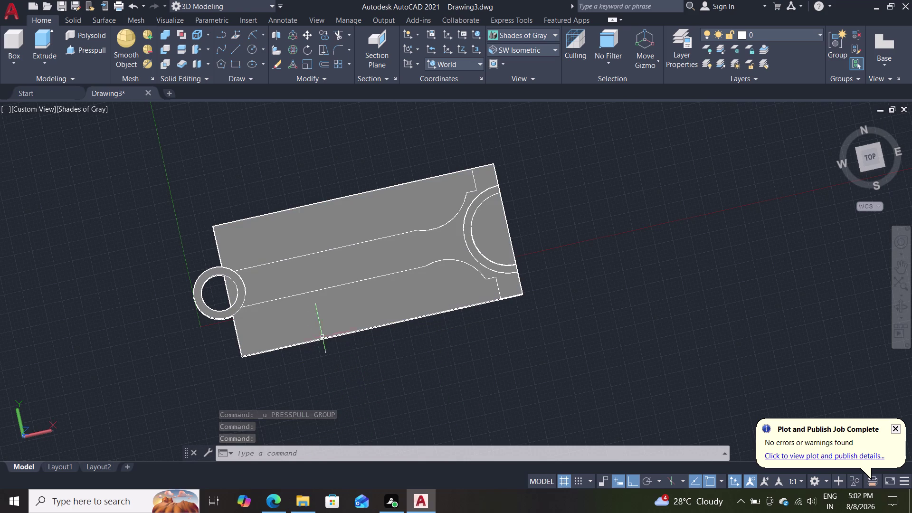
click(334, 324)
Delete the solid block and its leftover rectangular outline.
key(Delete)
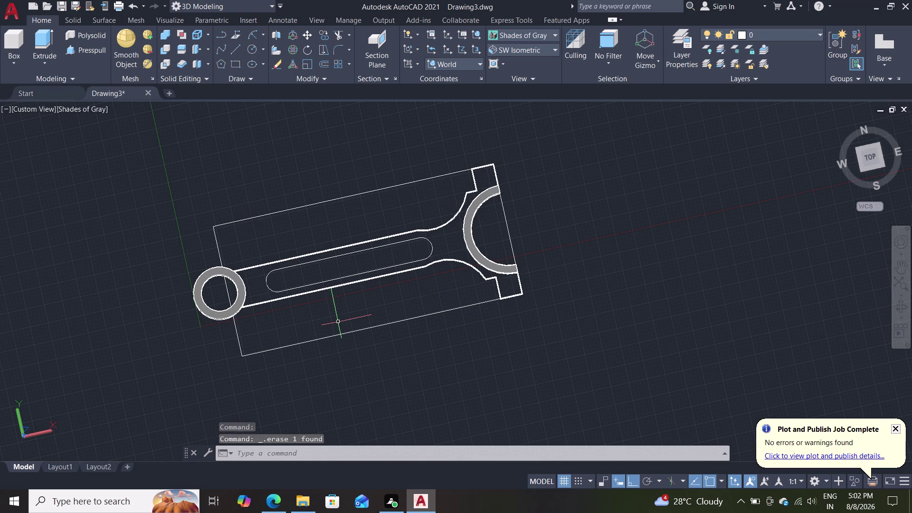
click(250, 353)
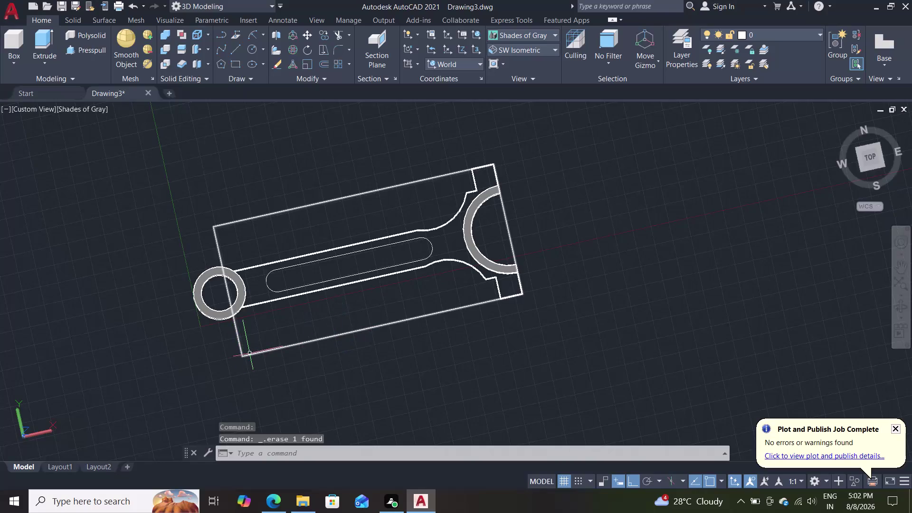
key(Delete)
Draw a new rectangle with REC, with corners enclosing the whole connecting rod.
text(r)
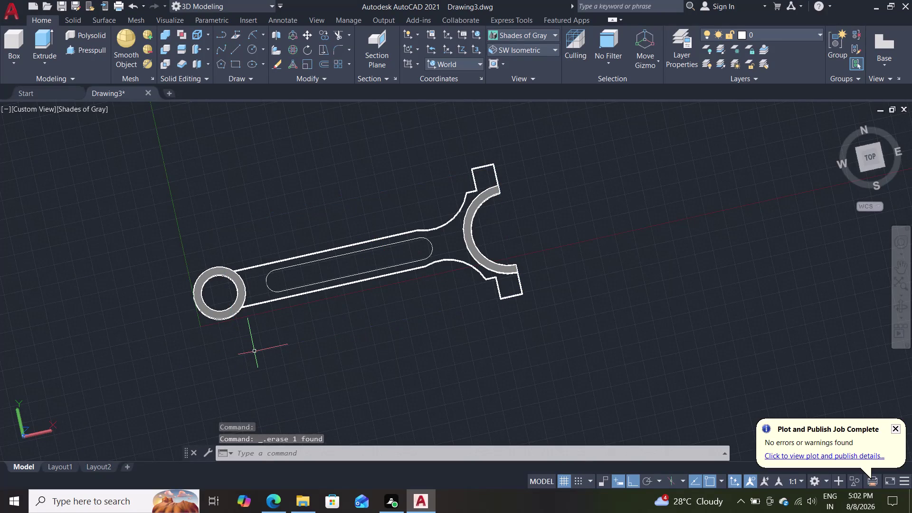
text(ec)
key(Return)
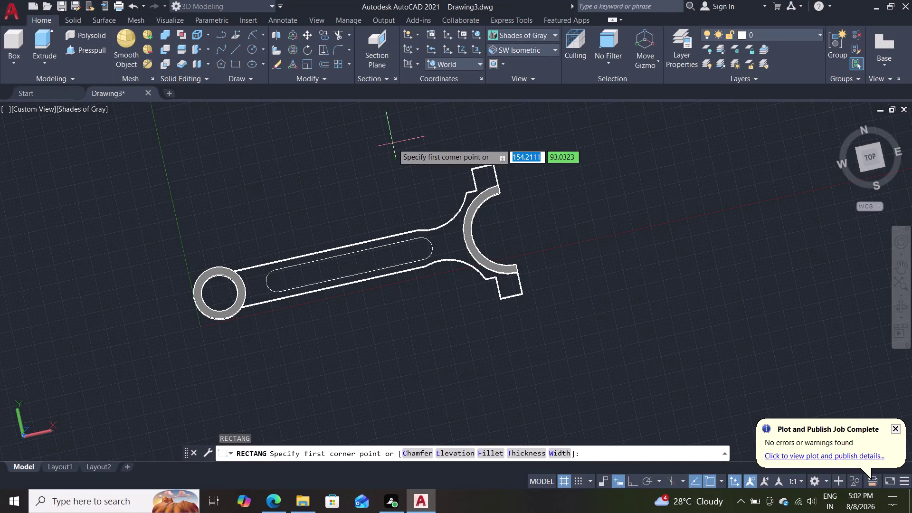
click(496, 167)
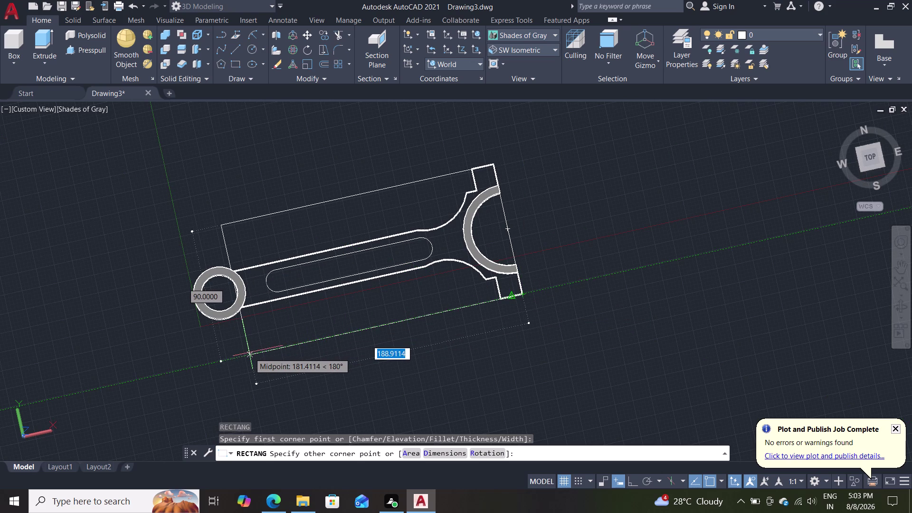
click(251, 352)
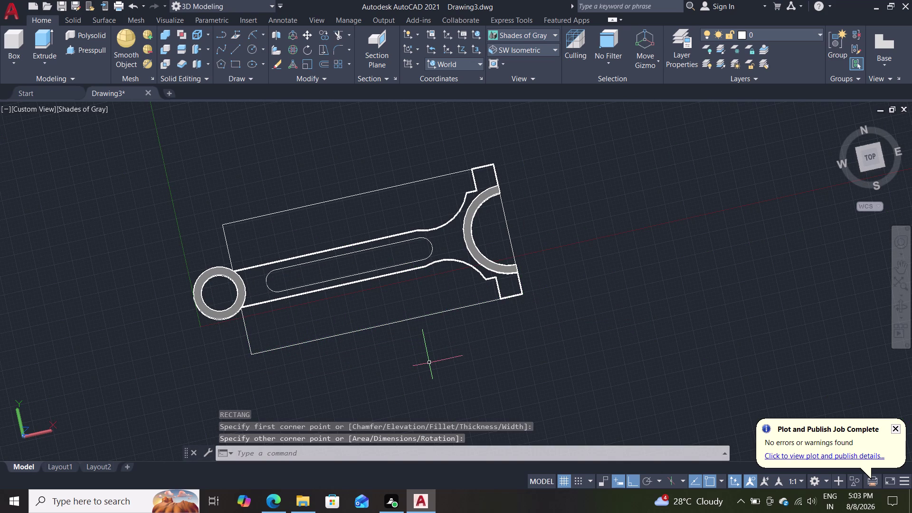
key(Escape)
Press-pull the area inside the new rectangle up 25 units into a solid block.
middle_drag(426, 388, 428, 380)
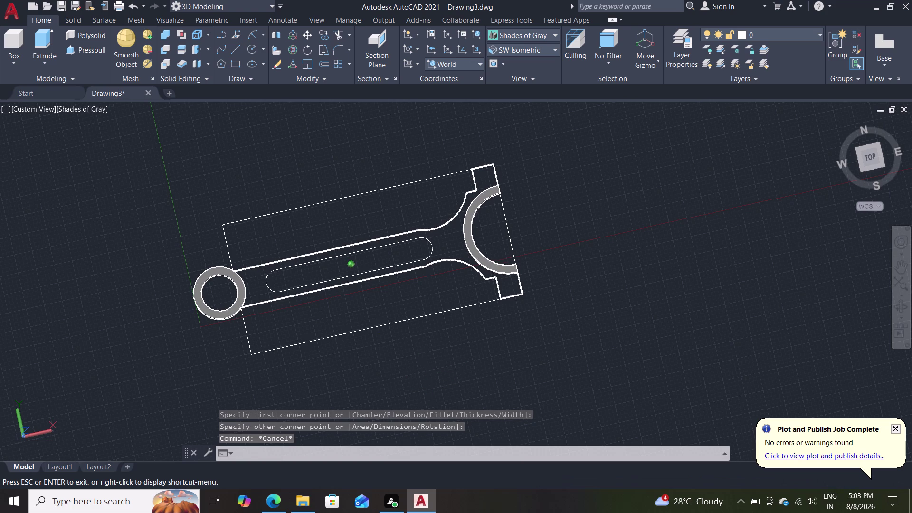
middle_drag(428, 380, 420, 303)
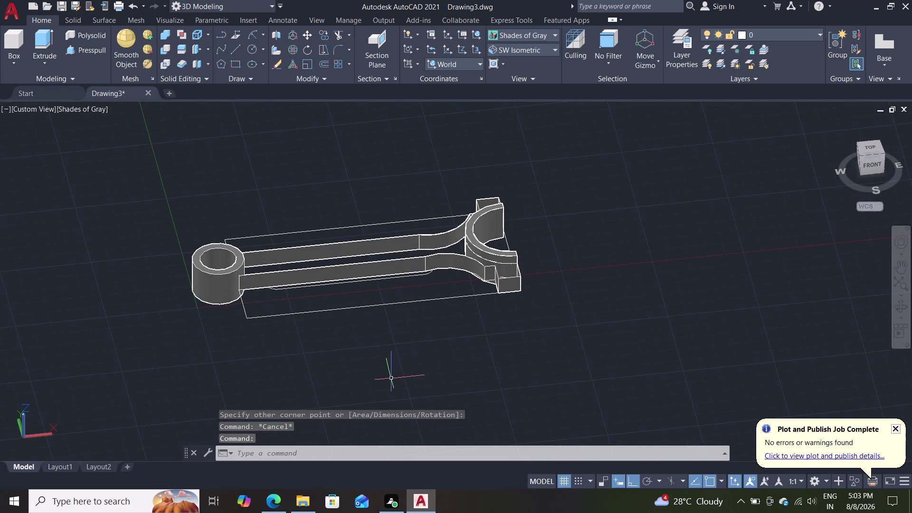
middle_drag(392, 379, 382, 410)
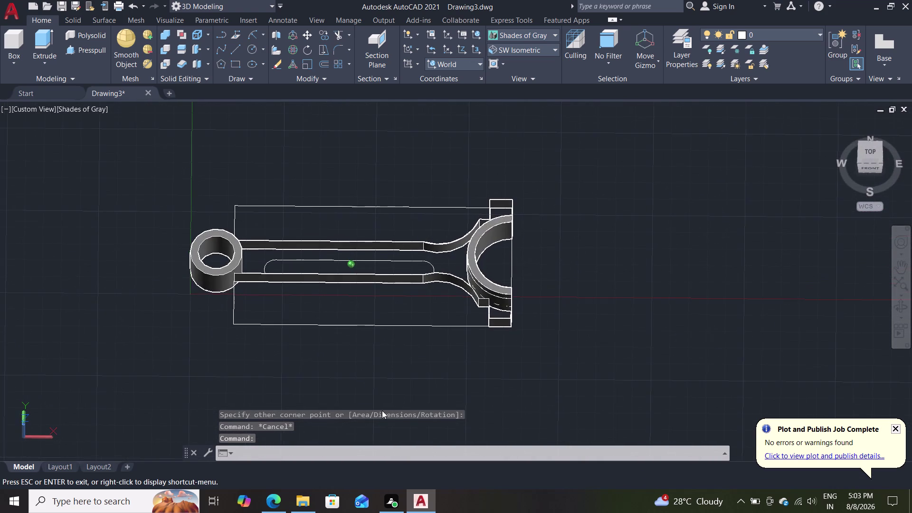
middle_drag(382, 410, 382, 418)
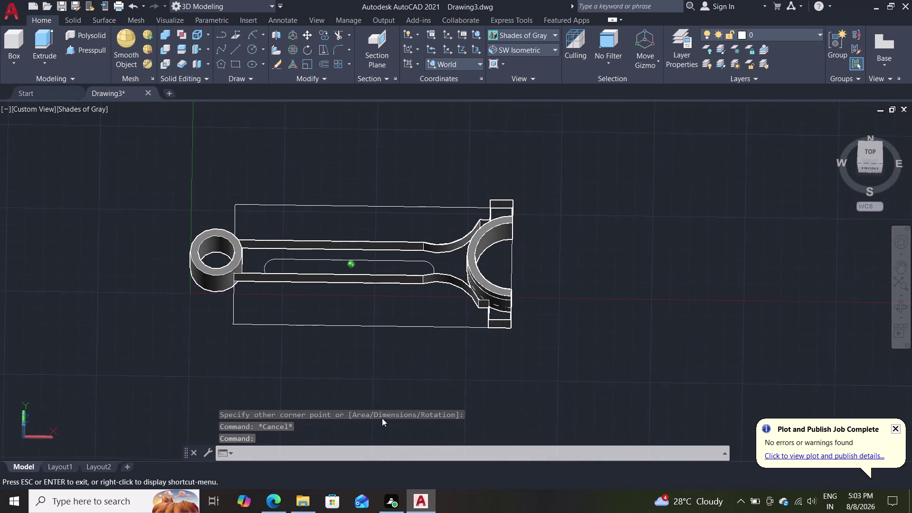
middle_drag(382, 418, 382, 419)
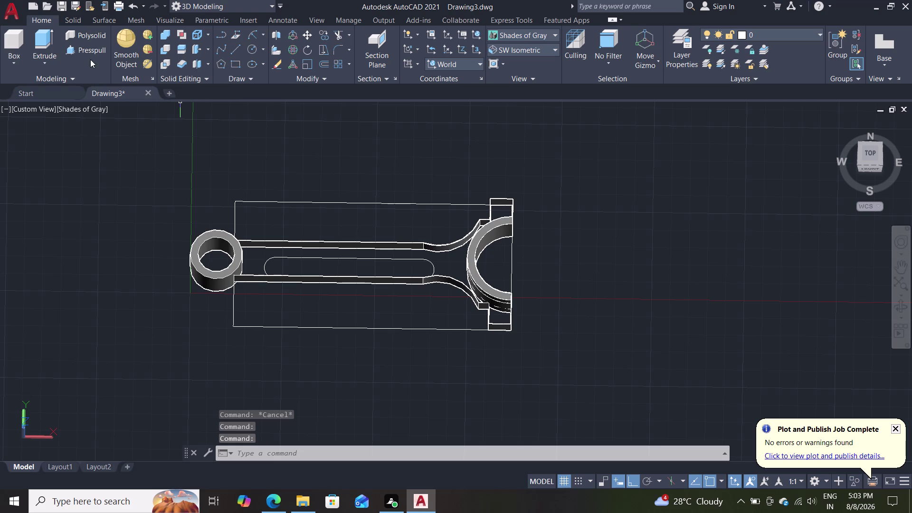
click(99, 51)
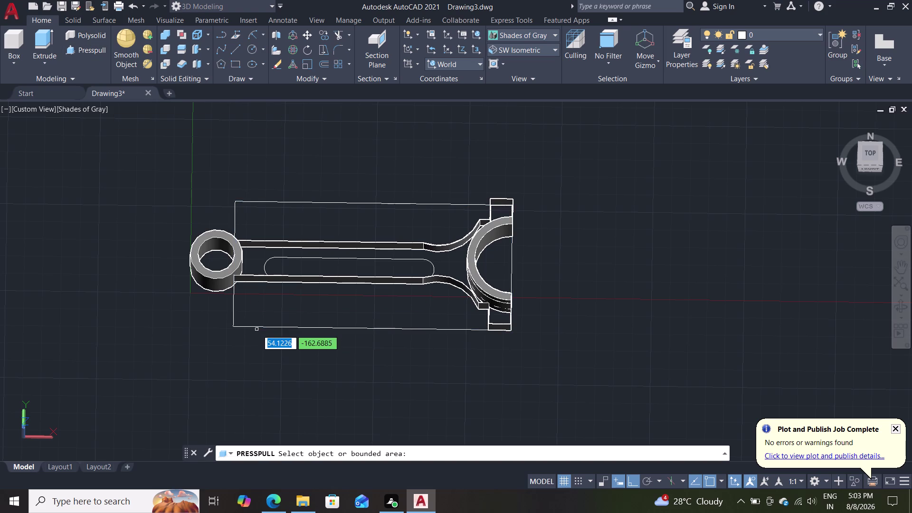
click(257, 328)
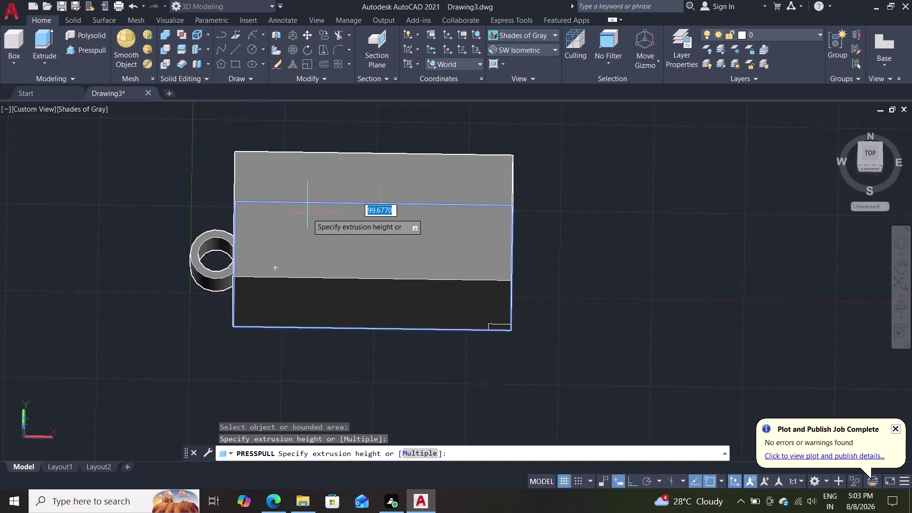
text(25)
key(Return)
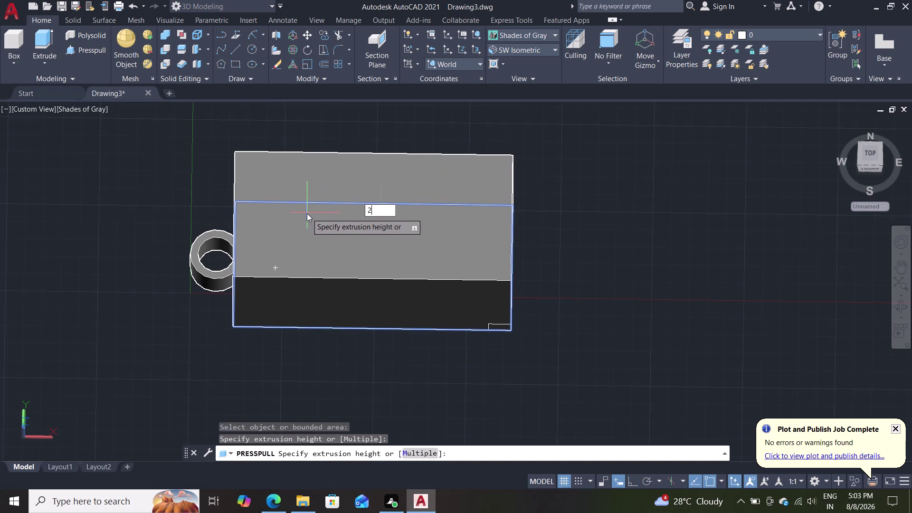
key(Escape)
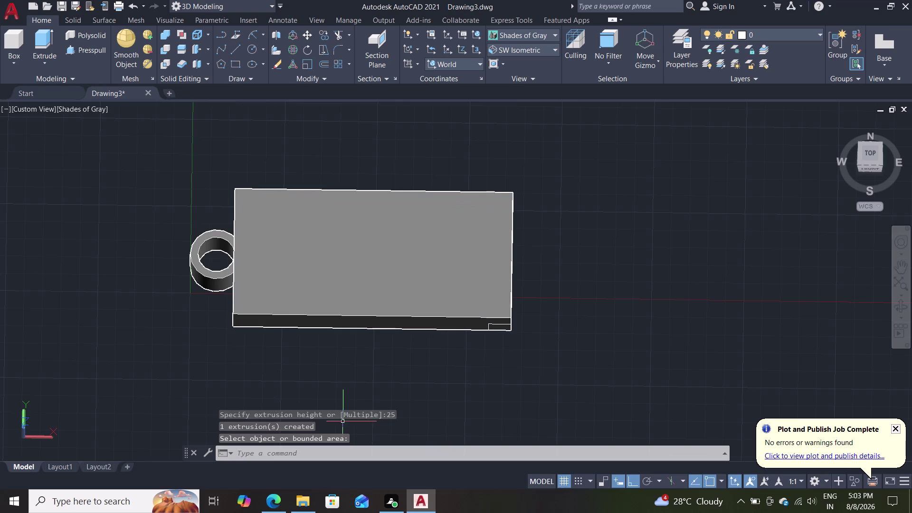
Orbit around the new block to inspect its sides and the rod recess underneath.
middle_drag(343, 422, 332, 345)
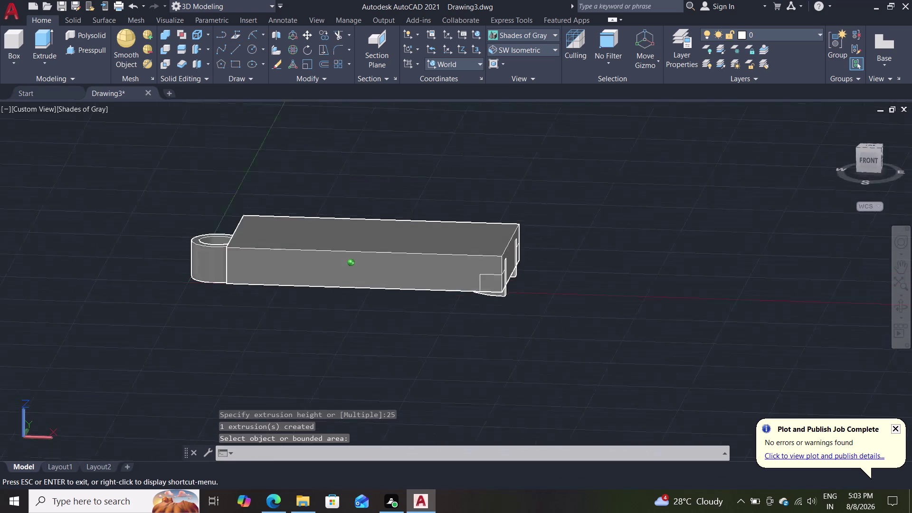
middle_drag(332, 344, 331, 386)
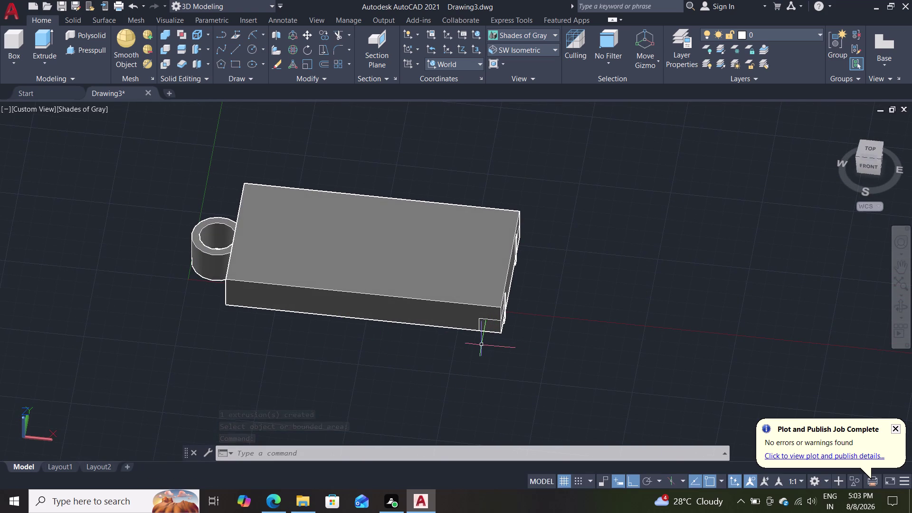
middle_drag(427, 392, 377, 316)
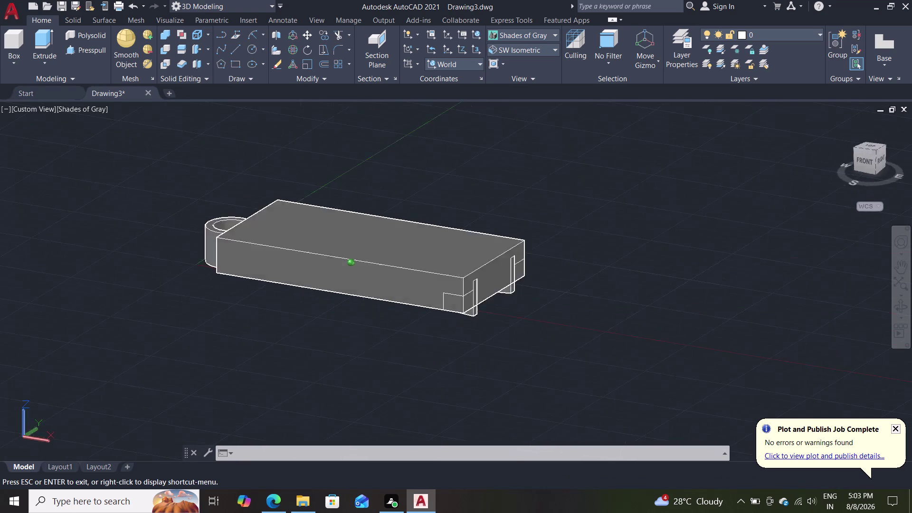
middle_drag(377, 316, 311, 252)
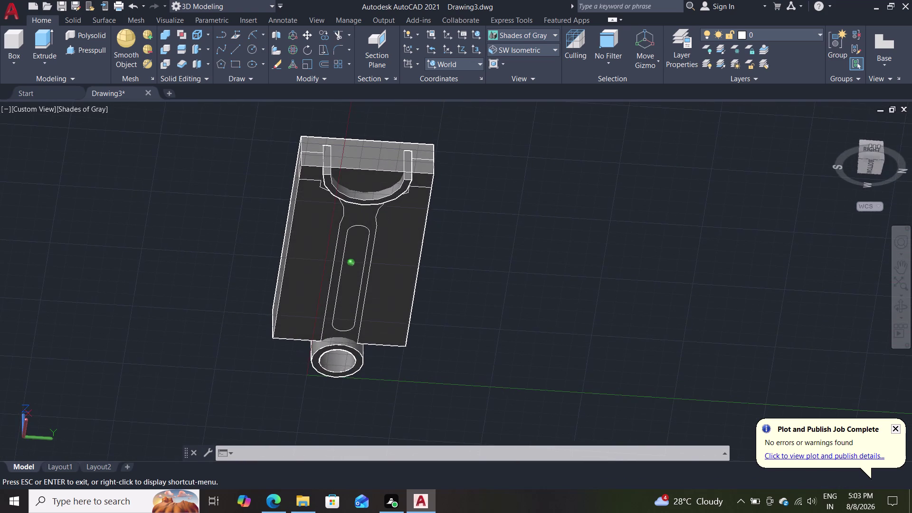
middle_drag(311, 251, 282, 270)
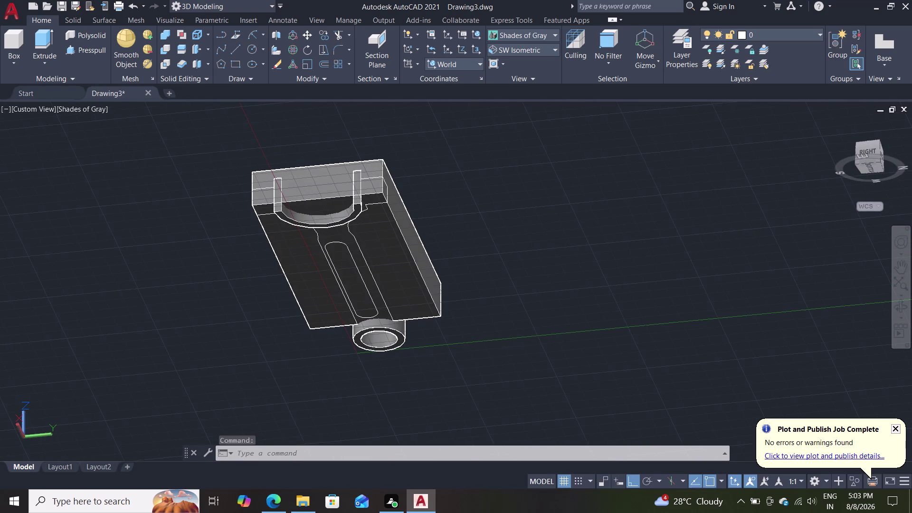
click(88, 44)
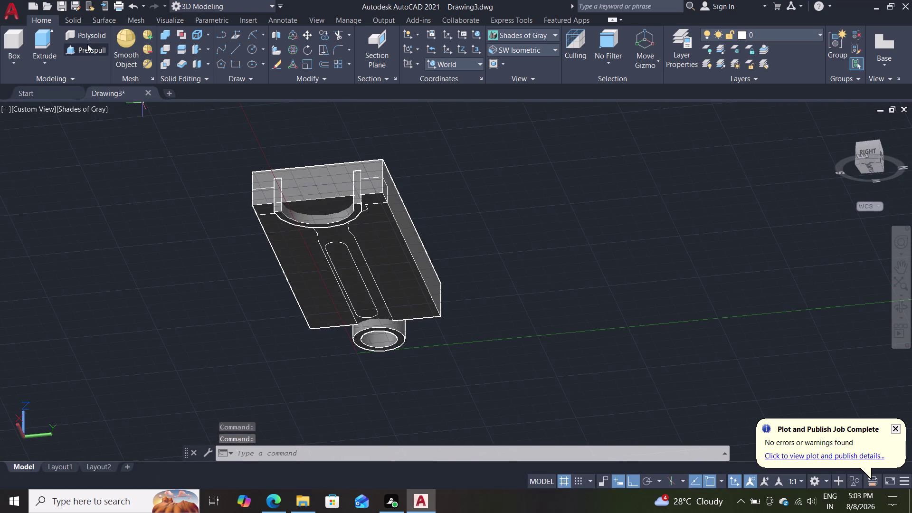
Press-pull the half-round area at the rod's big end through the block.
click(320, 210)
drag(324, 206, 324, 200)
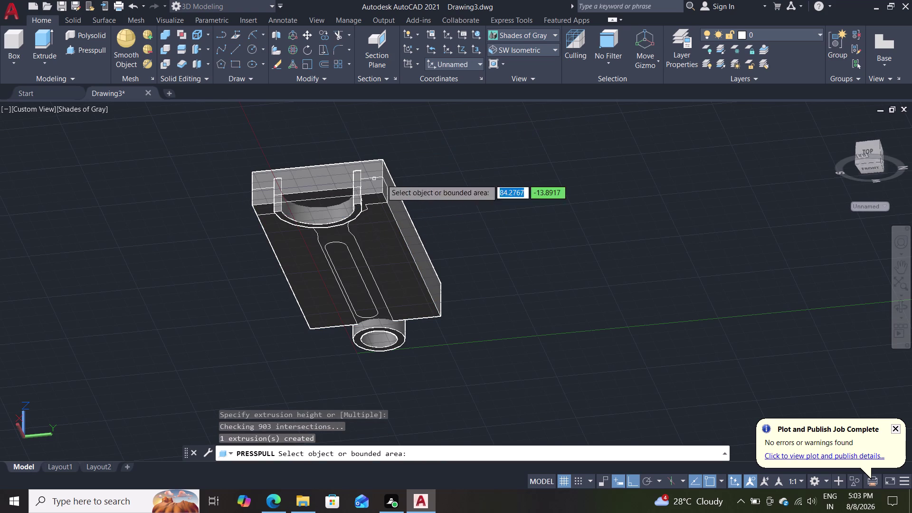
middle_drag(493, 188, 460, 133)
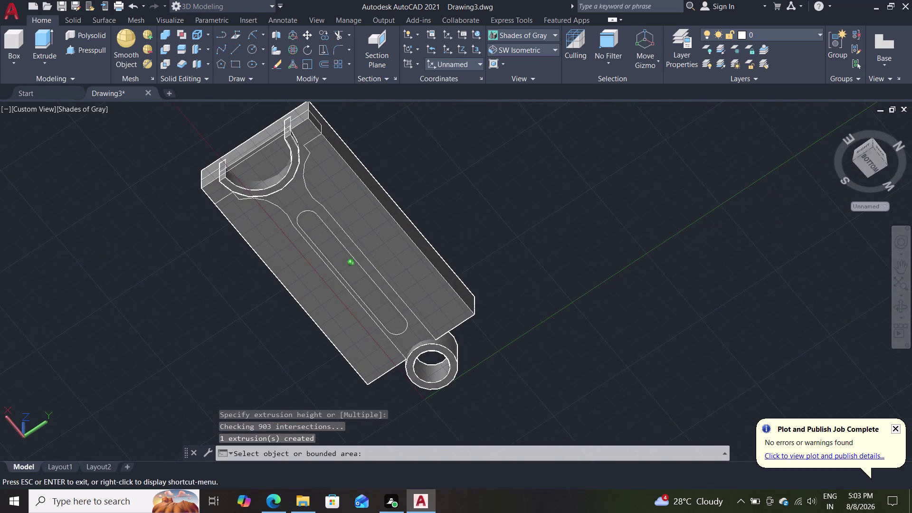
middle_drag(459, 133, 462, 138)
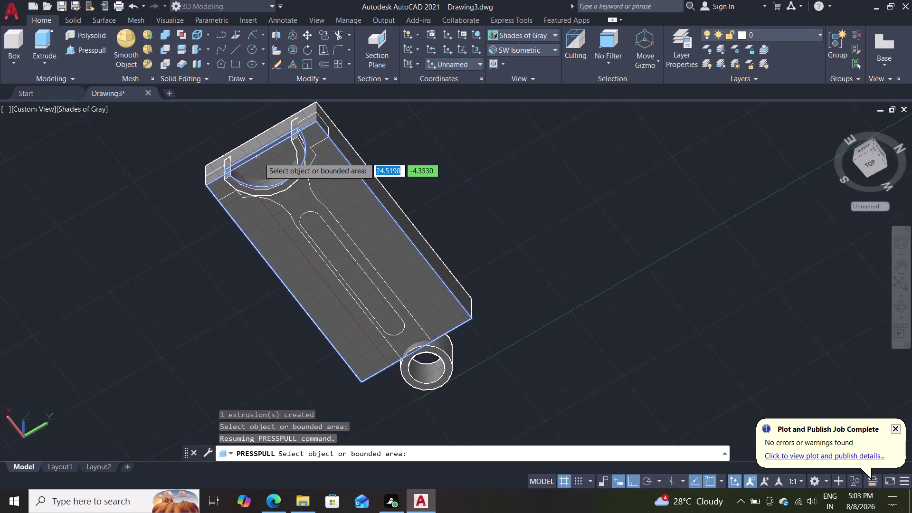
drag(280, 157, 285, 143)
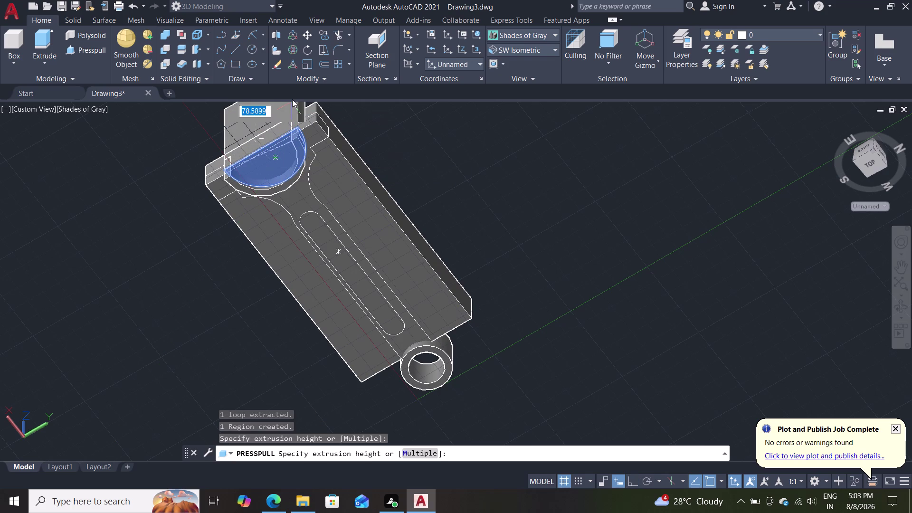
click(293, 99)
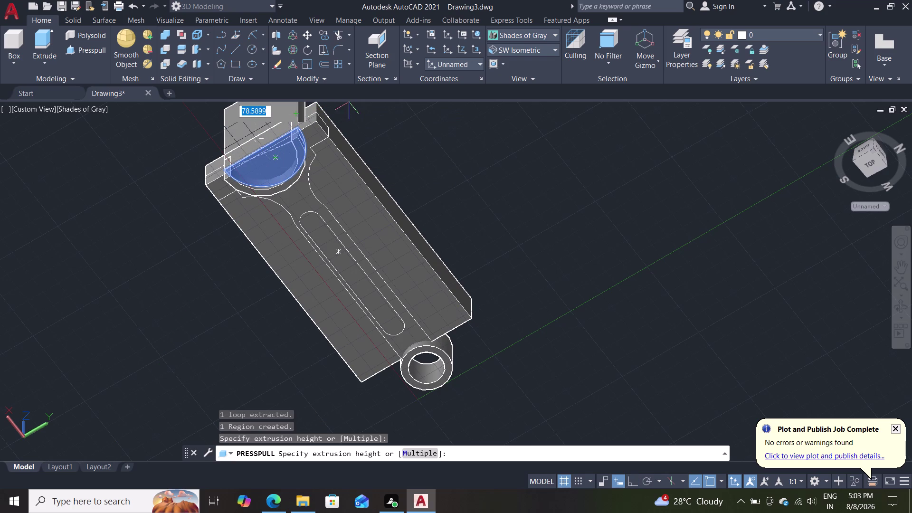
click(353, 101)
middle_drag(368, 126, 347, 263)
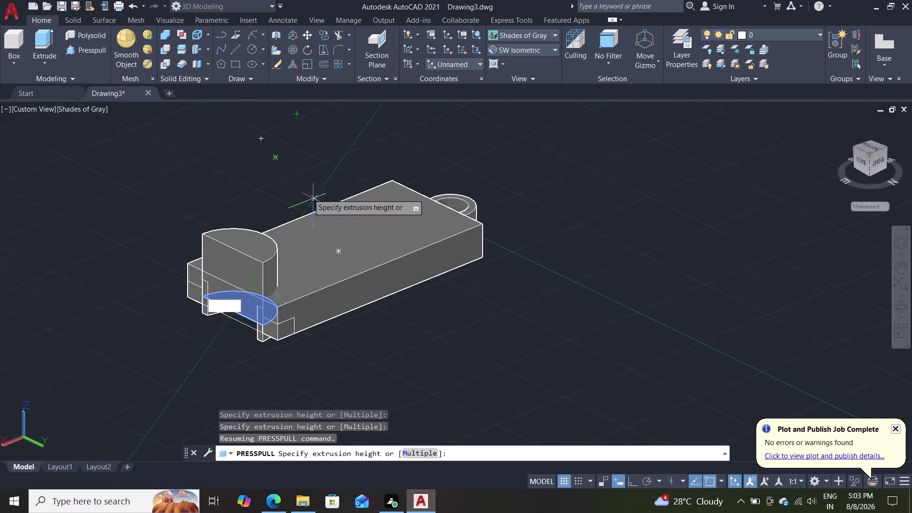
click(239, 157)
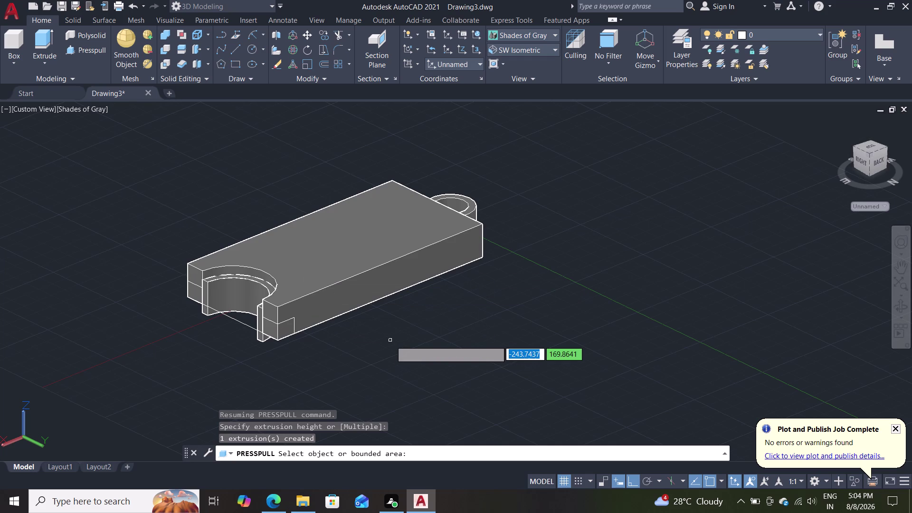
middle_drag(416, 358, 417, 352)
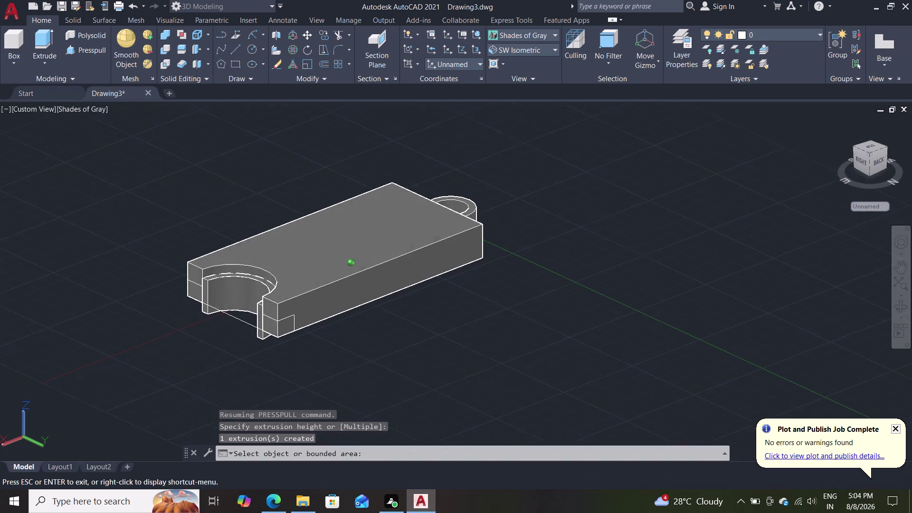
From the bottom view, press-pull the long side strip out into a tall slab.
middle_drag(417, 352, 397, 128)
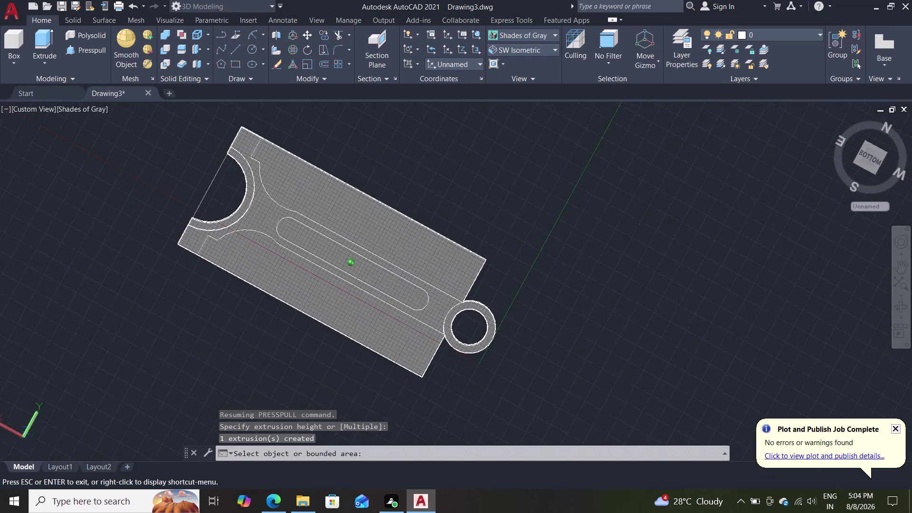
middle_drag(397, 127, 575, 117)
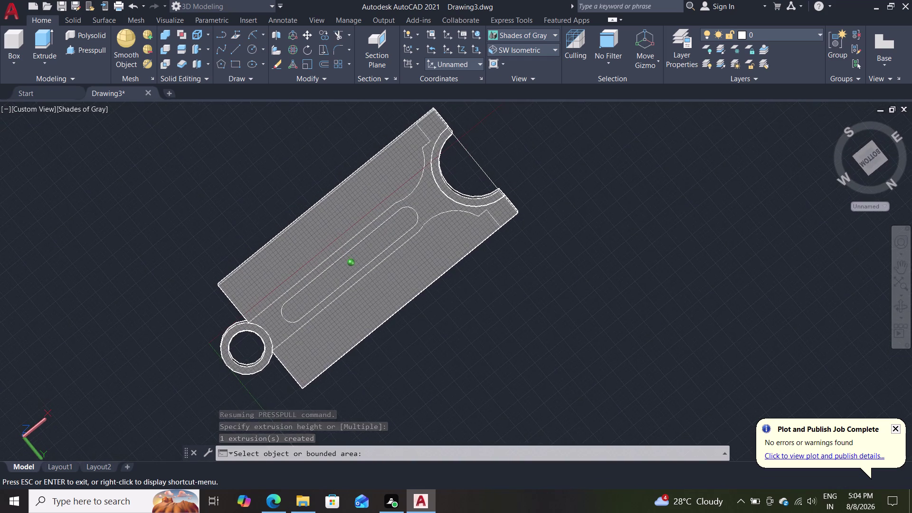
middle_drag(576, 117, 575, 117)
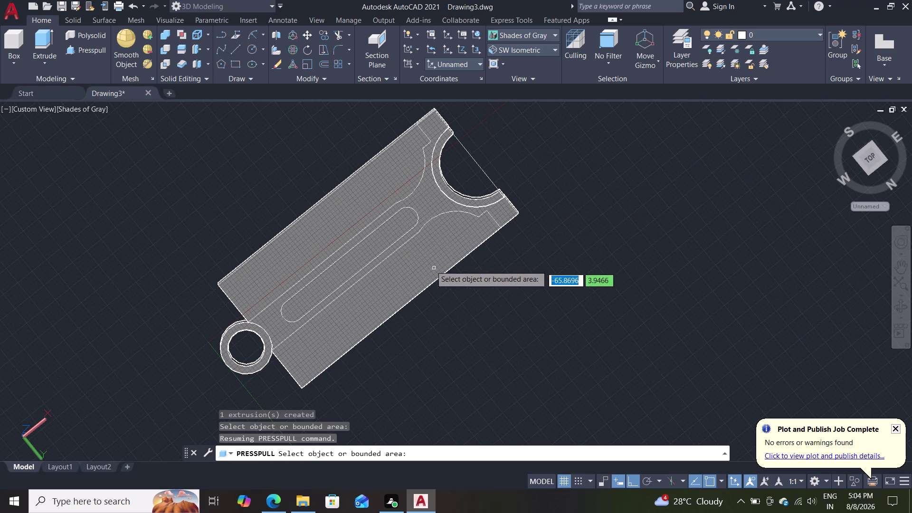
click(415, 252)
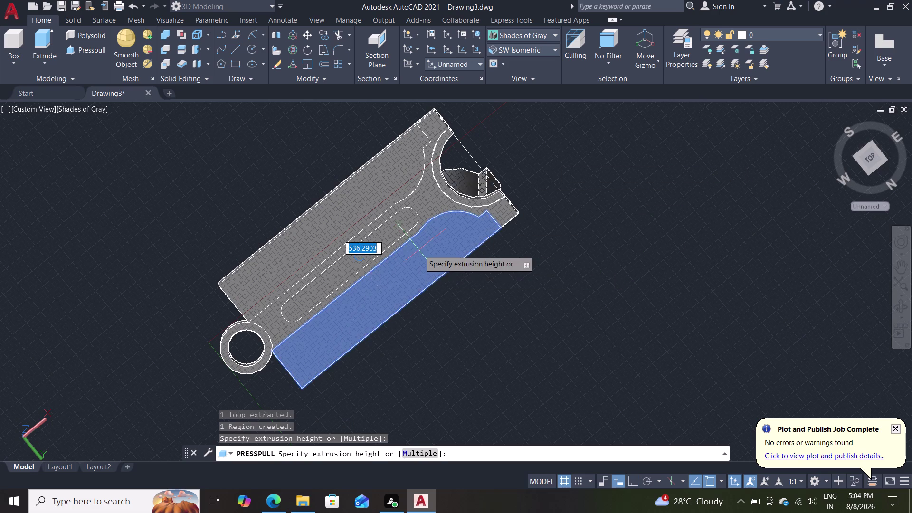
click(414, 401)
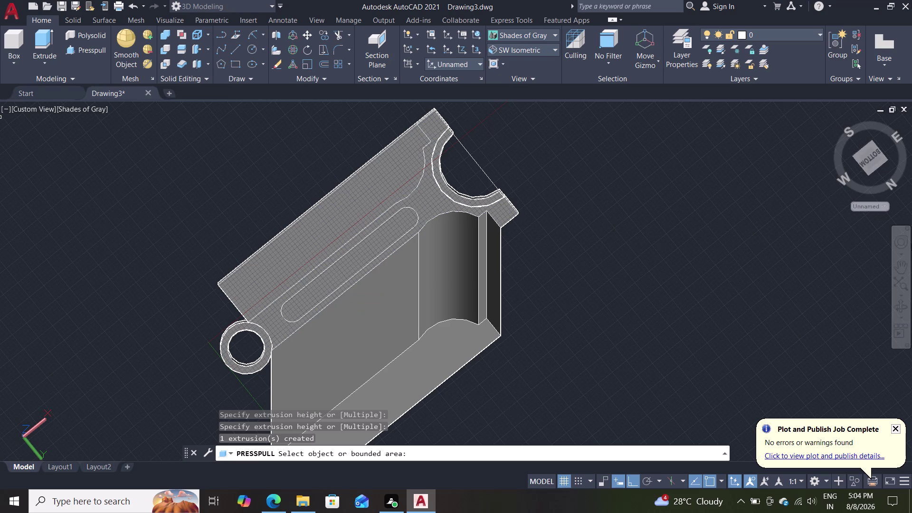
key(Escape)
Zoom out and undo the side-strip pull.
scroll(down, 3)
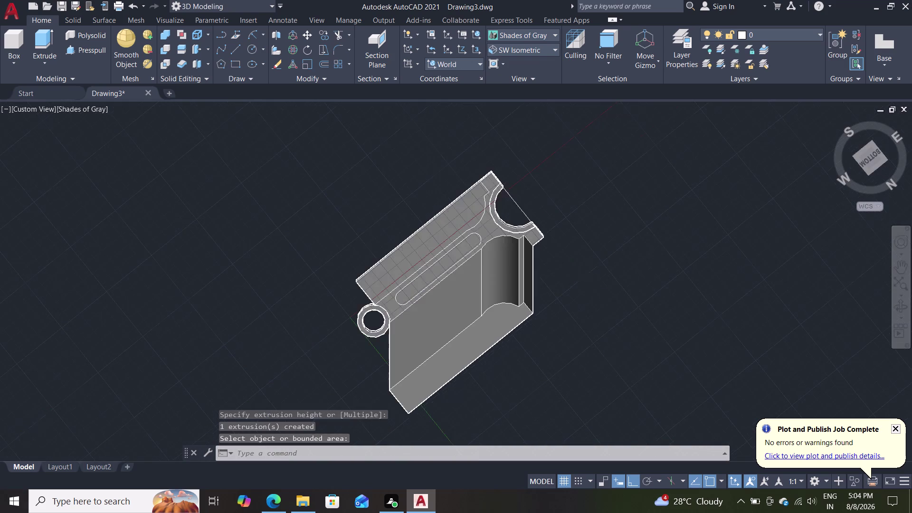
scroll(down, 3)
key(ctrl+z)
scroll(down, 3)
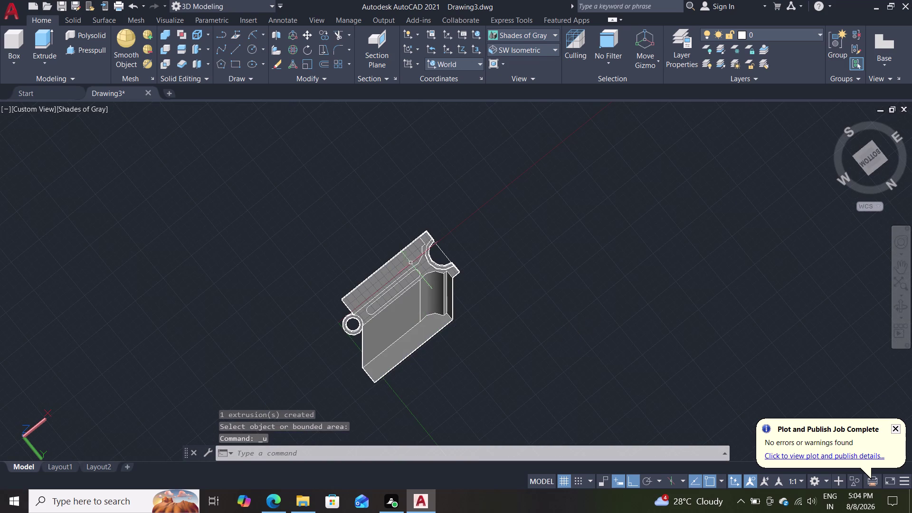
click(75, 52)
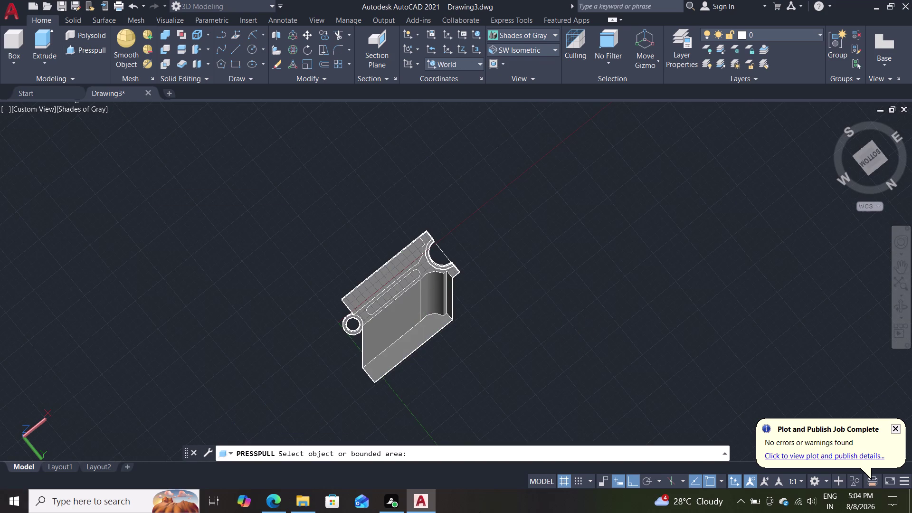
Offset a face of the solid block with press-pull.
click(403, 353)
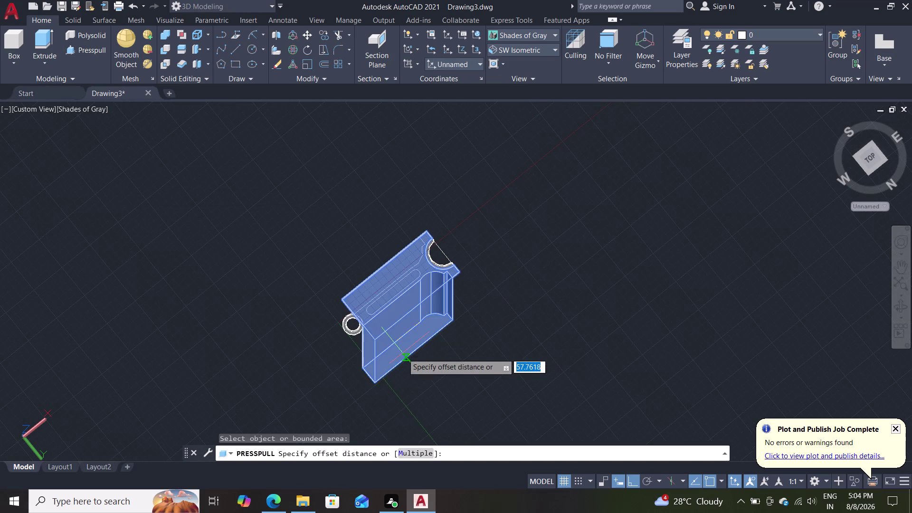
click(638, 19)
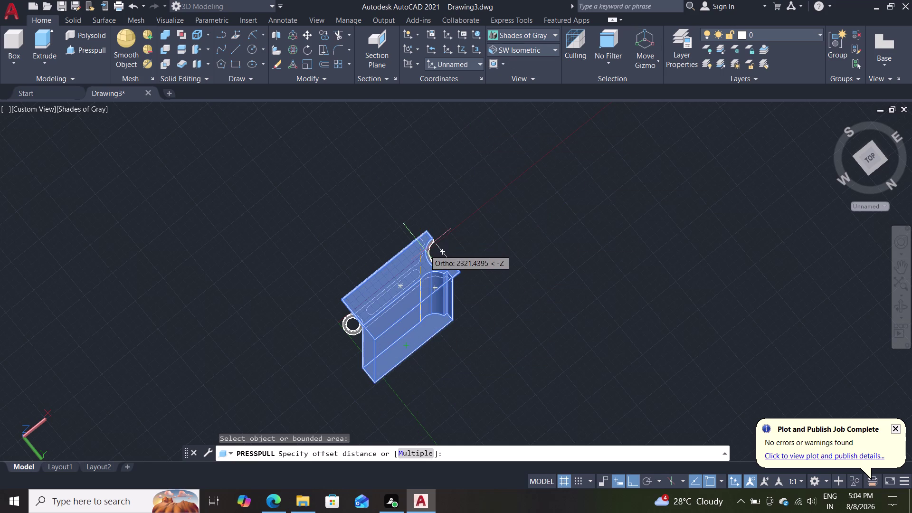
middle_drag(435, 215, 479, 158)
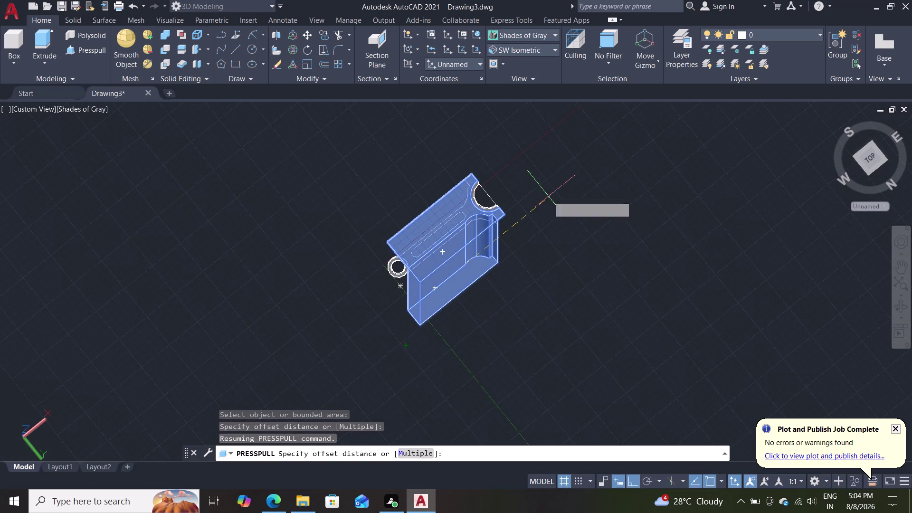
click(899, 278)
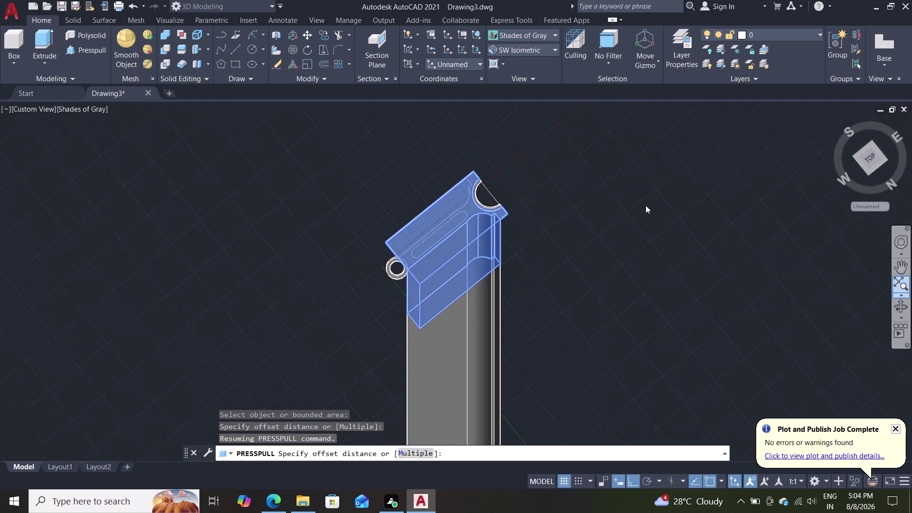
drag(606, 172, 528, 320)
click(528, 320)
key(Escape)
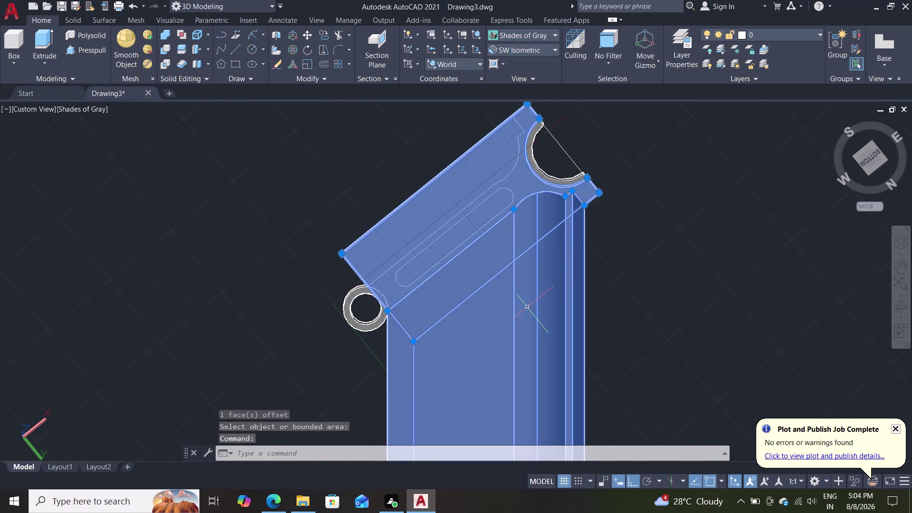
Undo the face offset, the view change and the remaining press-pull.
drag(639, 210, 619, 269)
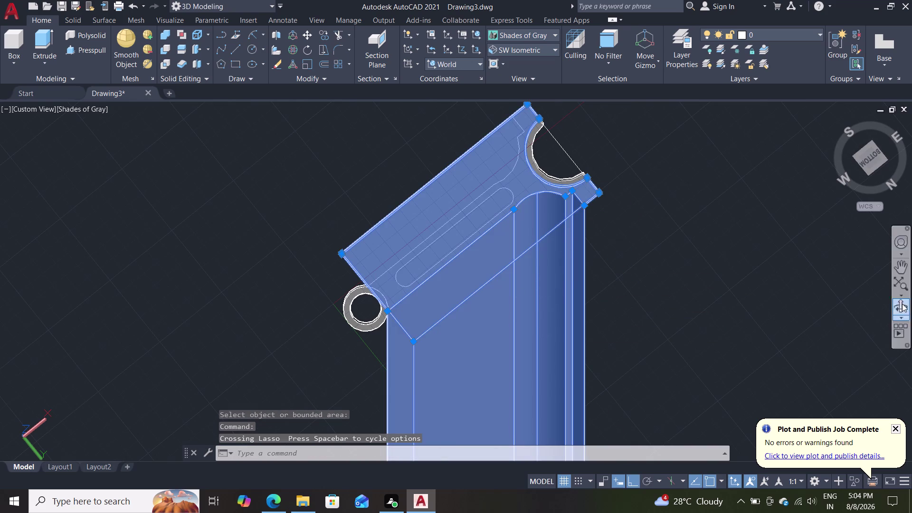
key(ctrl+z)
key(ctrl+z)
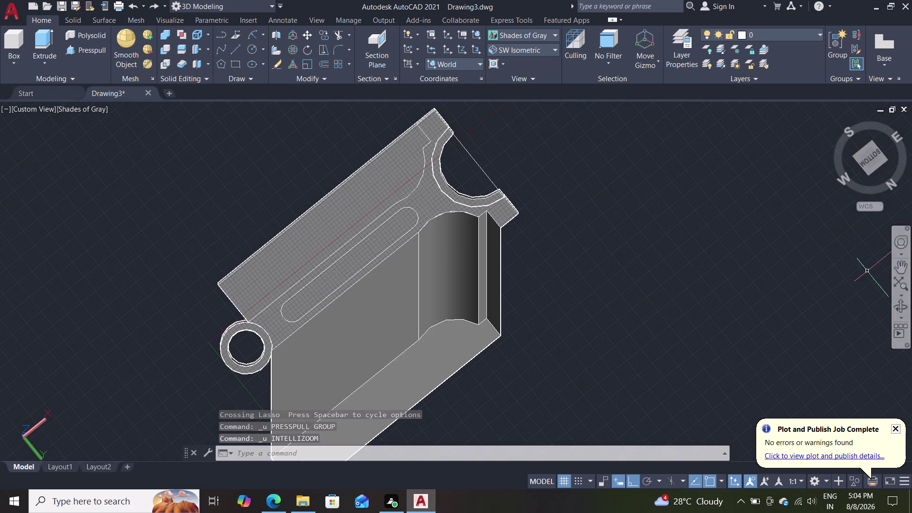
key(ctrl+z)
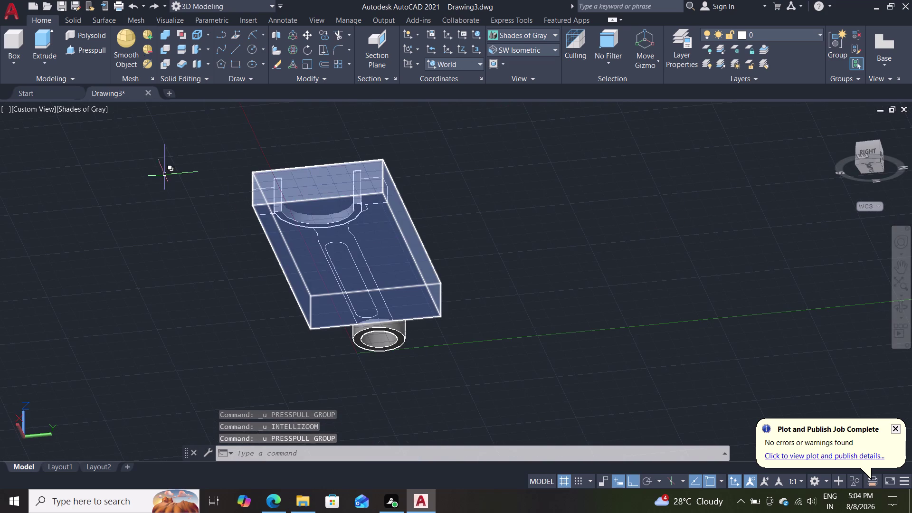
Press-pull the region beside the rod shank to cut that side of the block down.
click(95, 49)
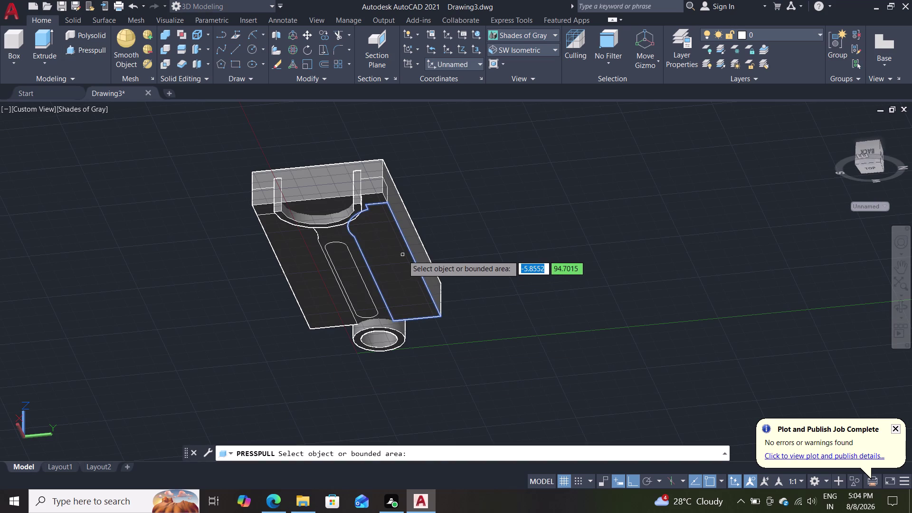
click(403, 255)
scroll(up, 3)
scroll(down, 3)
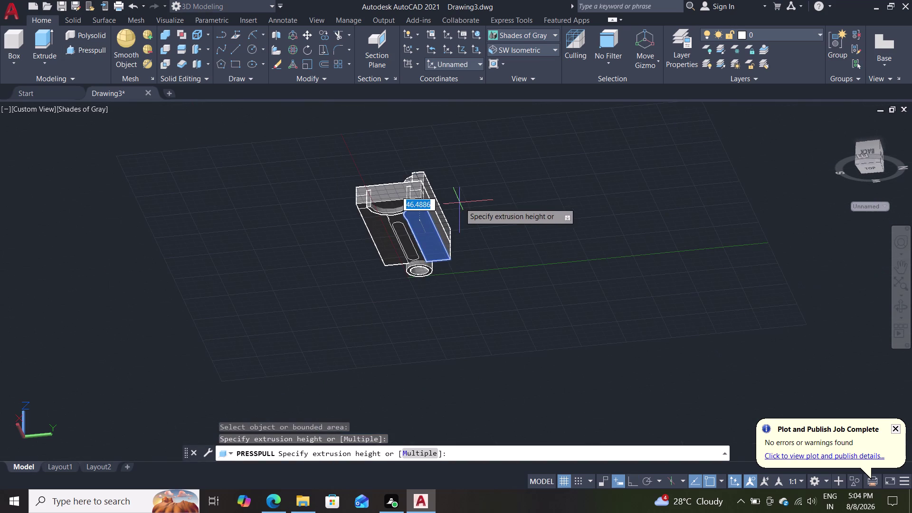
middle_drag(493, 292, 492, 365)
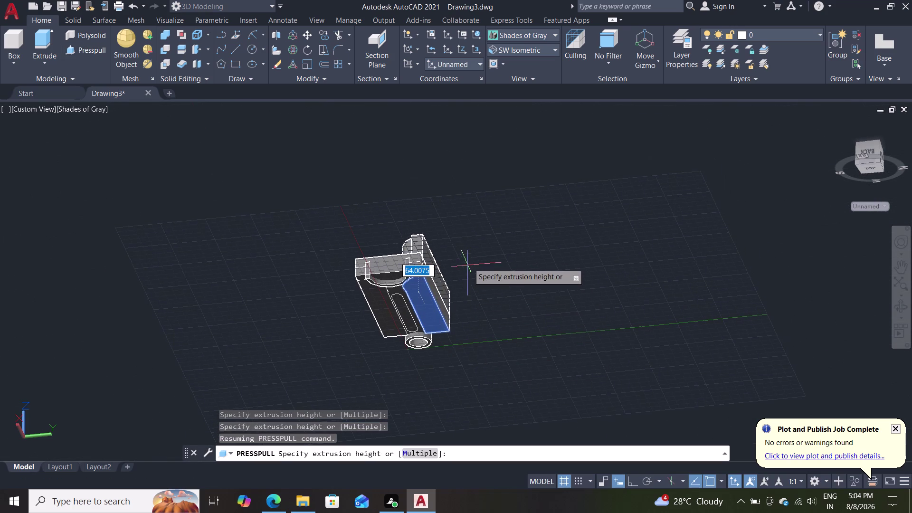
drag(470, 262, 636, 0)
click(374, 309)
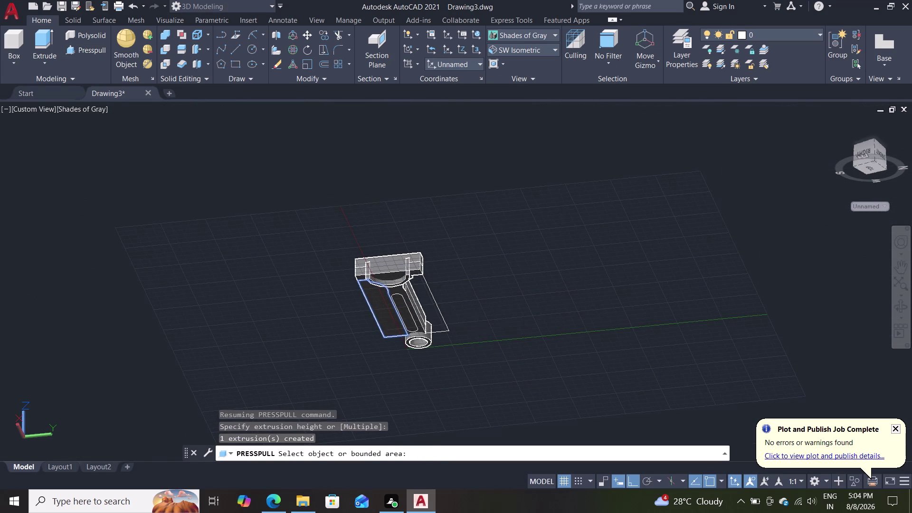
drag(384, 220, 473, 48)
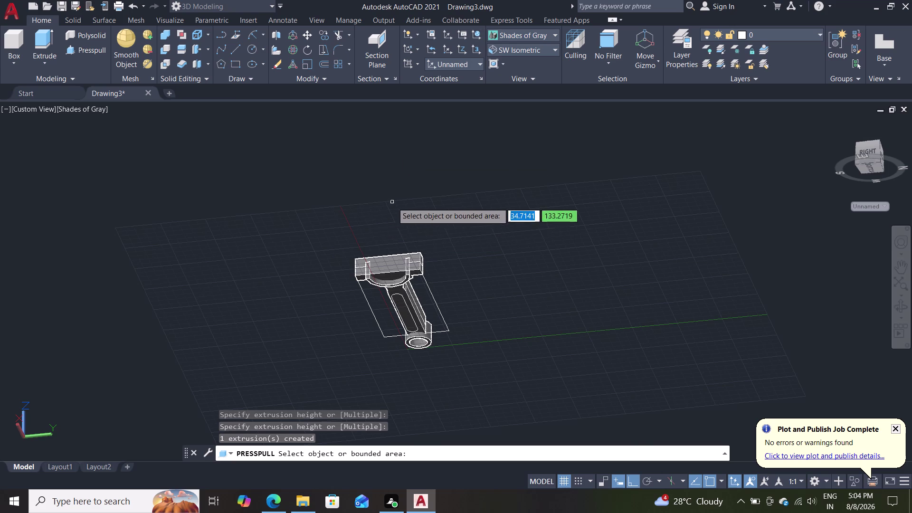
middle_drag(392, 202, 438, 171)
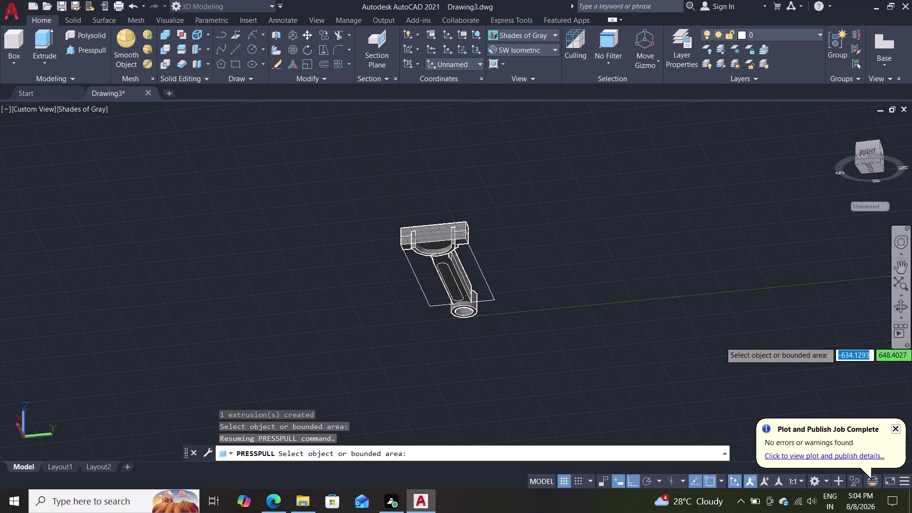
click(897, 304)
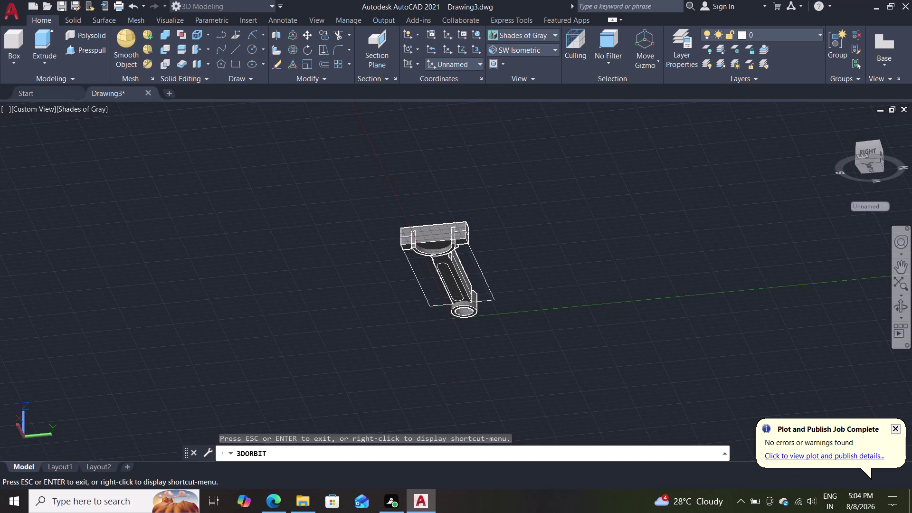
From an isometric view, press-pull the semicircular big-end region down through the block.
drag(510, 210, 535, 349)
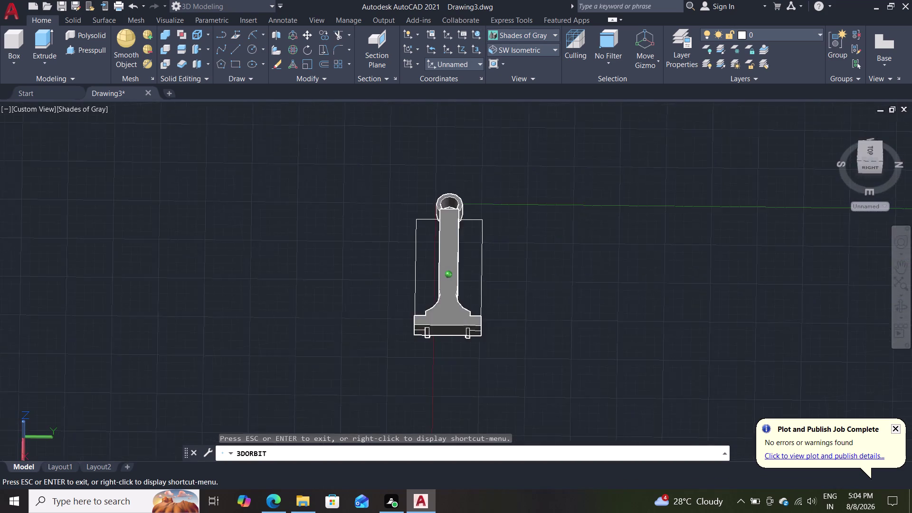
drag(535, 349, 614, 121)
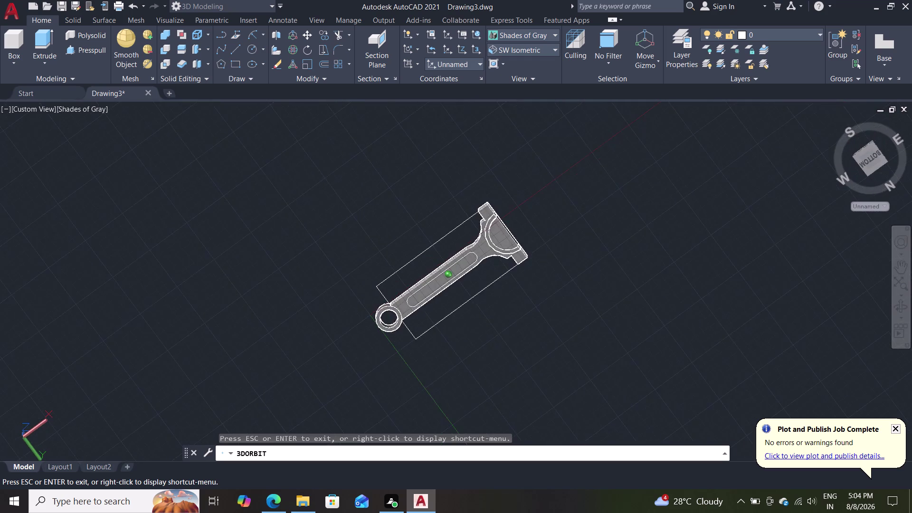
drag(614, 121, 604, 173)
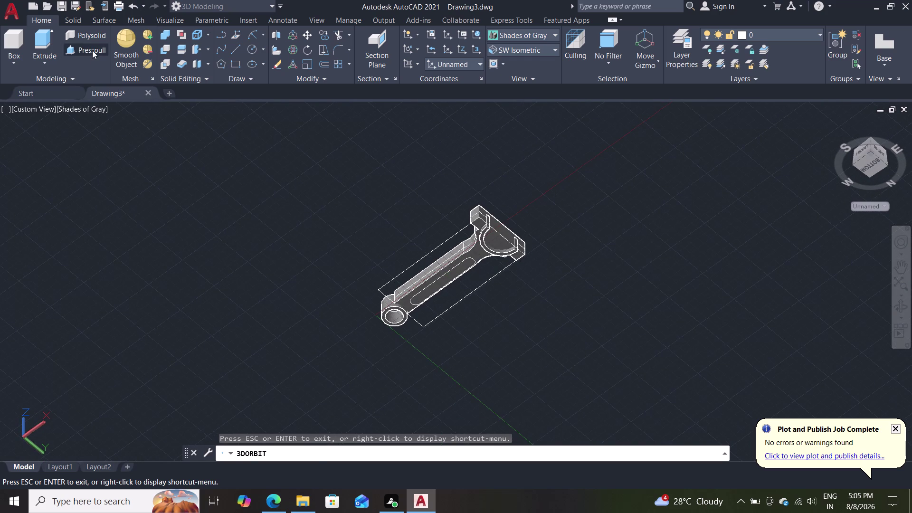
click(92, 51)
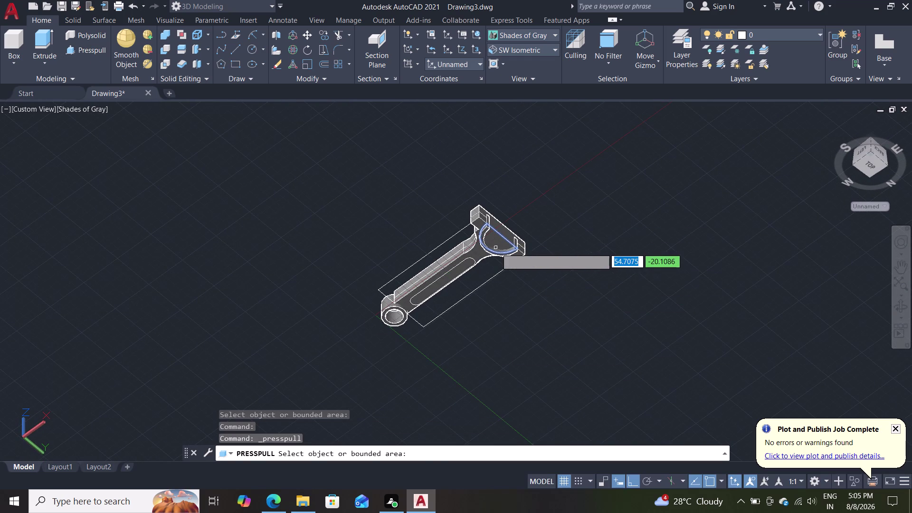
click(496, 248)
drag(537, 188, 589, 98)
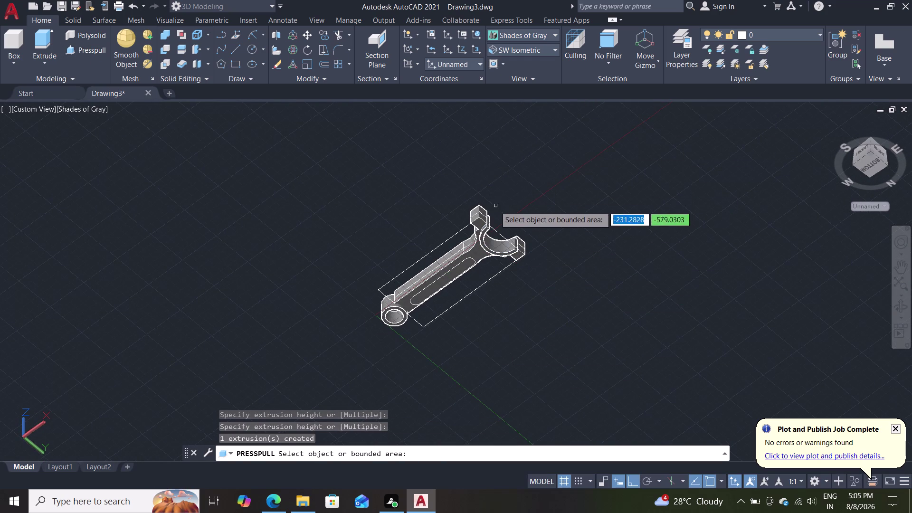
Pan and orbit for a closer look at the rod inside its rectangular outline.
middle_drag(401, 204, 487, 224)
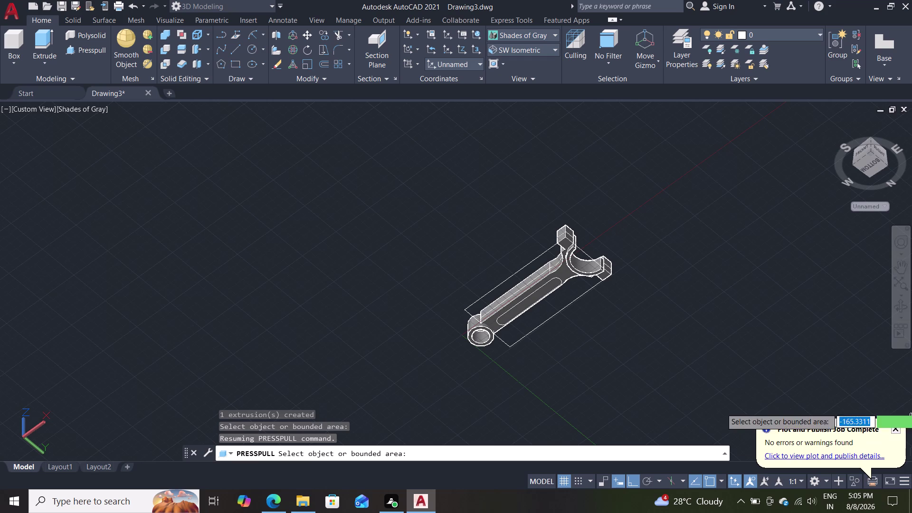
click(903, 300)
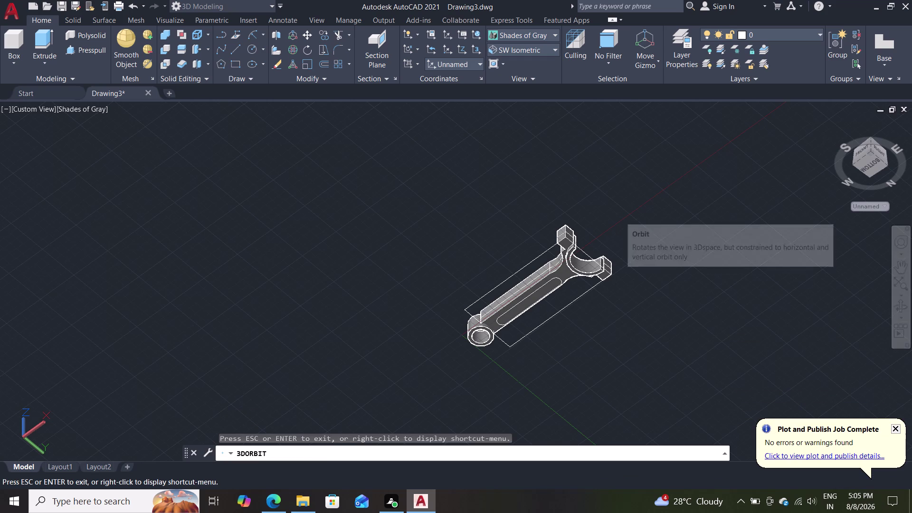
drag(612, 202, 587, 389)
scroll(down, 3)
scroll(up, 3)
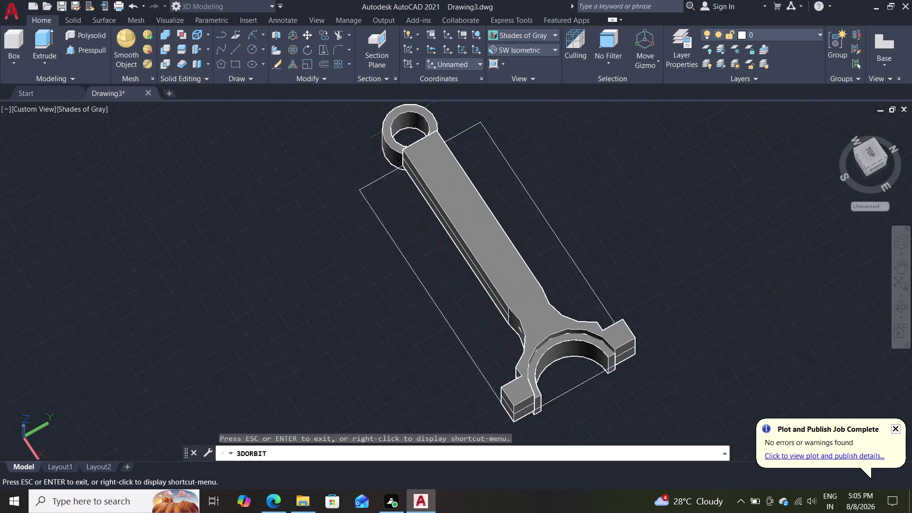
scroll(up, 3)
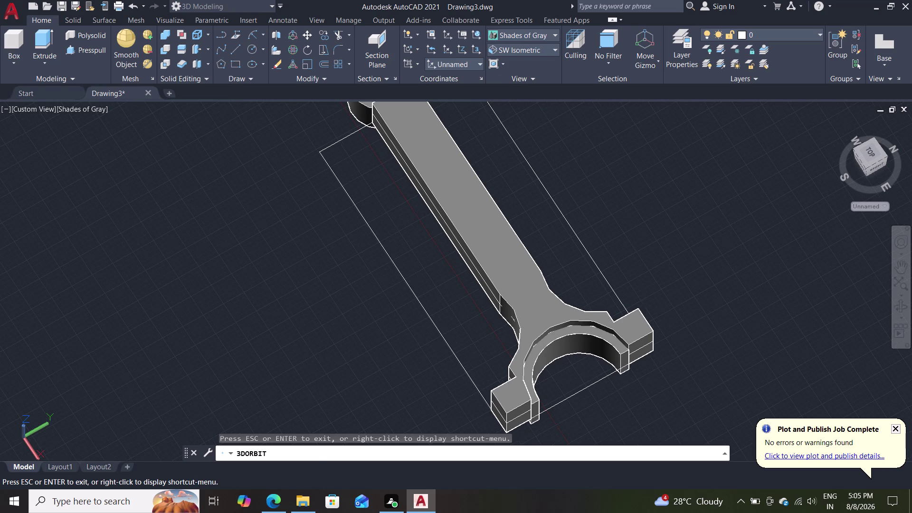
key(Escape)
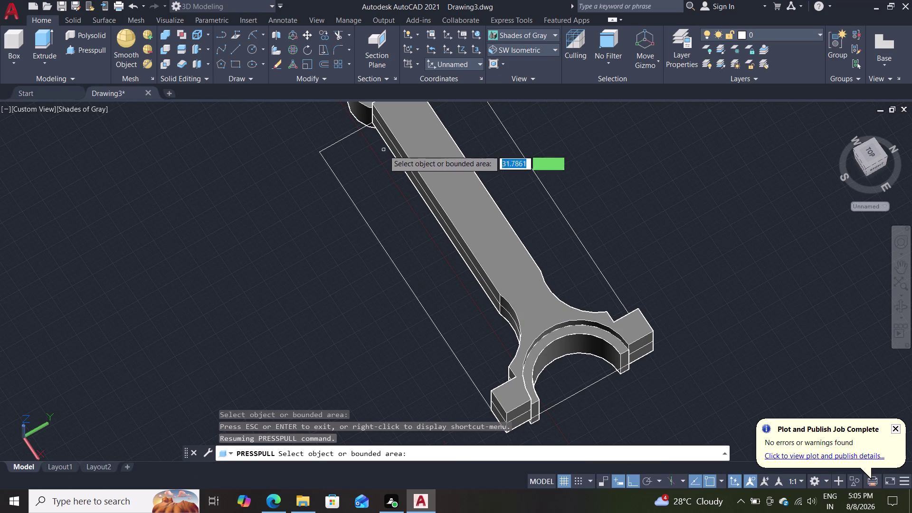
key(Escape)
drag(387, 232, 358, 252)
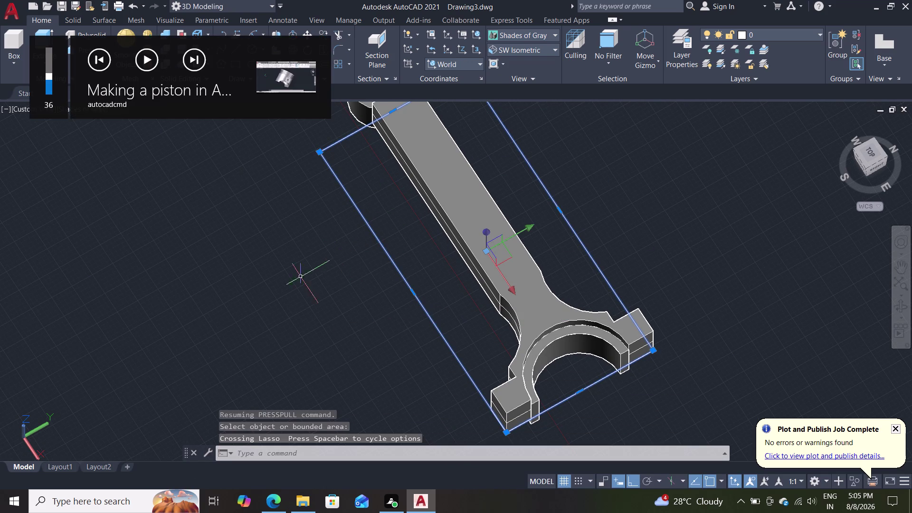
click(122, 250)
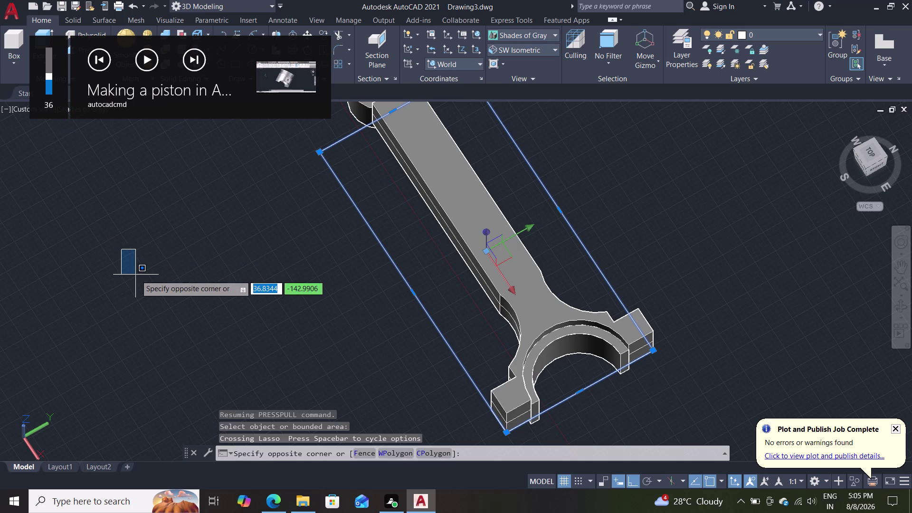
key(Escape)
key(Escape)
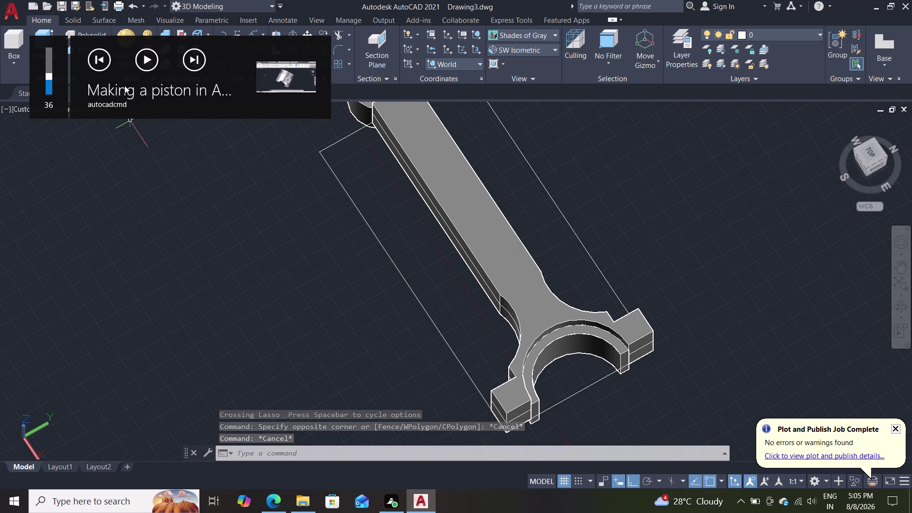
click(48, 72)
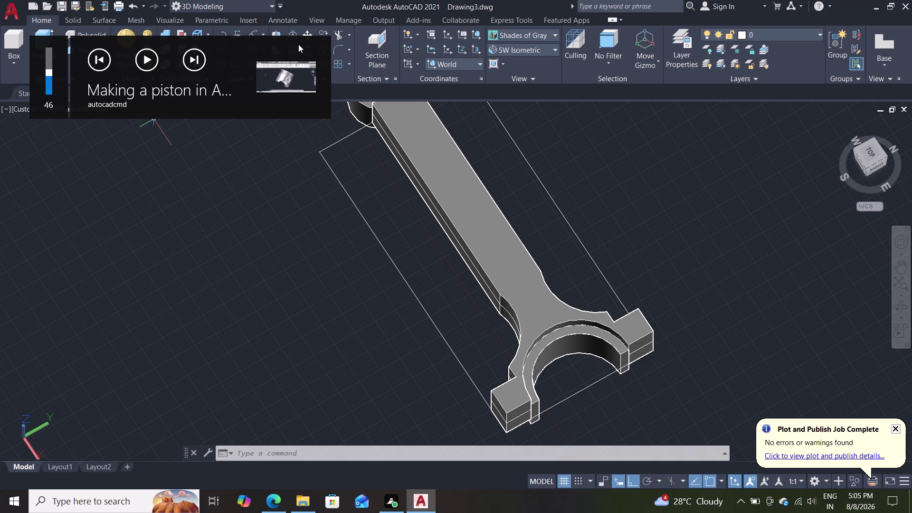
key(Escape)
key(Escape)
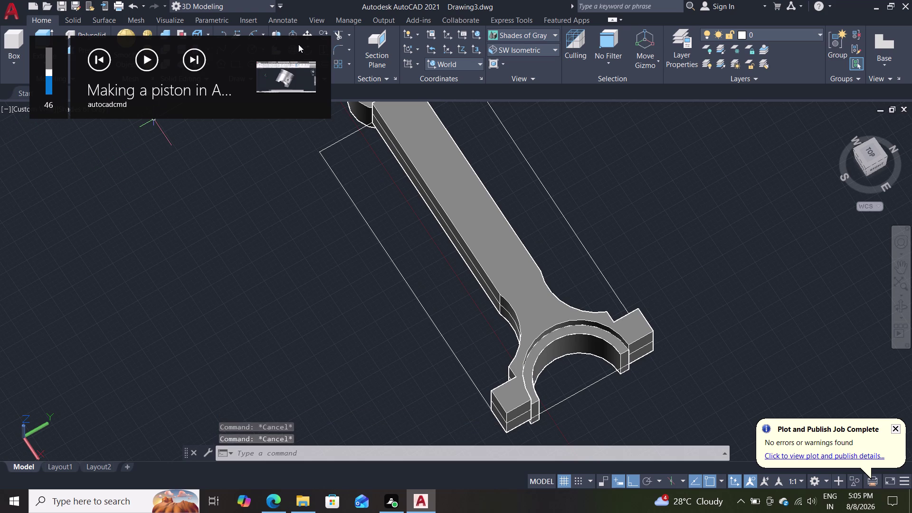
key(Escape)
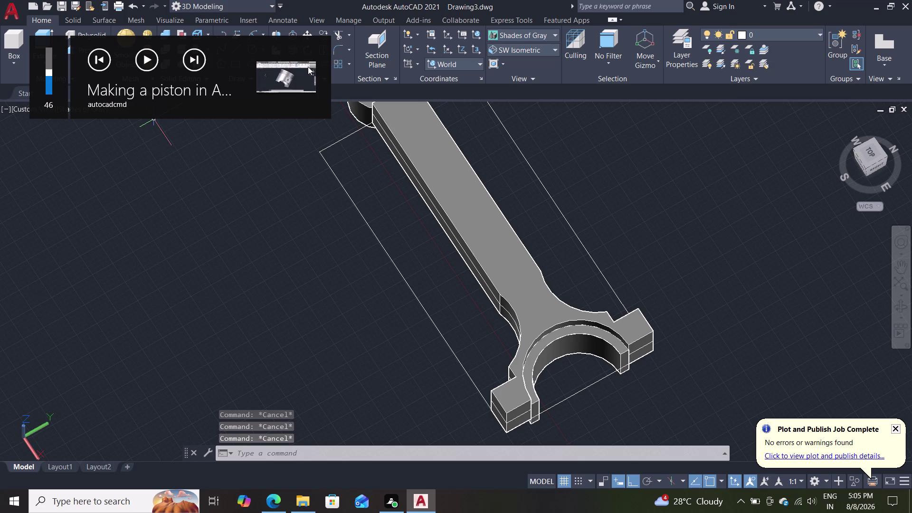